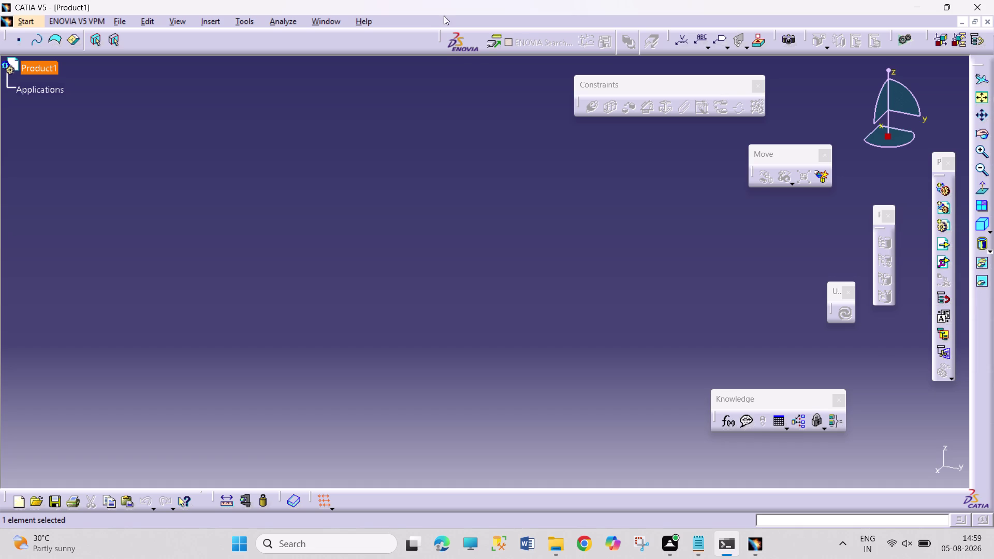
Close the default Product1 assembly, leaving CATIA with no open document.
drag(342, 156, 343, 161)
drag(343, 160, 476, 293)
drag(349, 141, 381, 224)
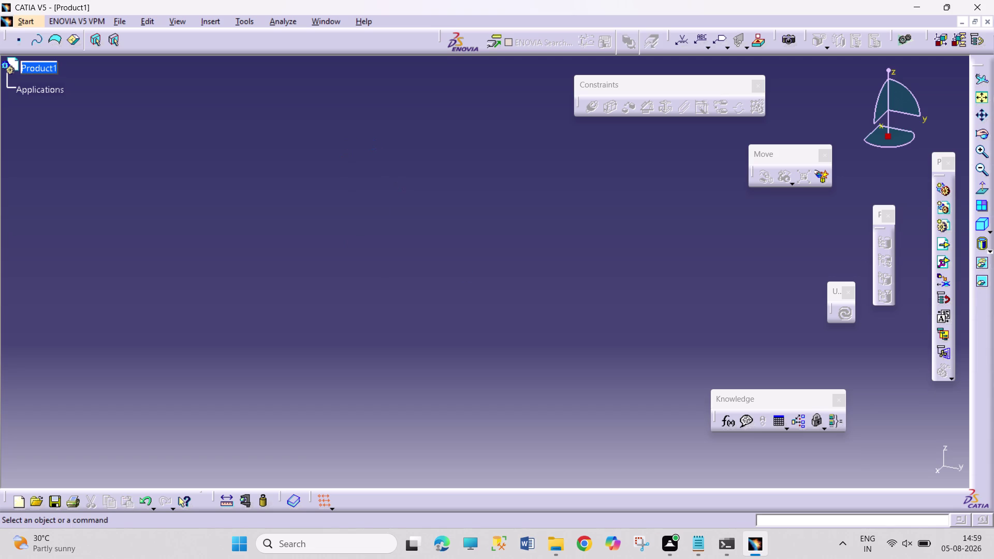
drag(381, 224, 528, 305)
drag(372, 171, 519, 331)
drag(376, 181, 543, 309)
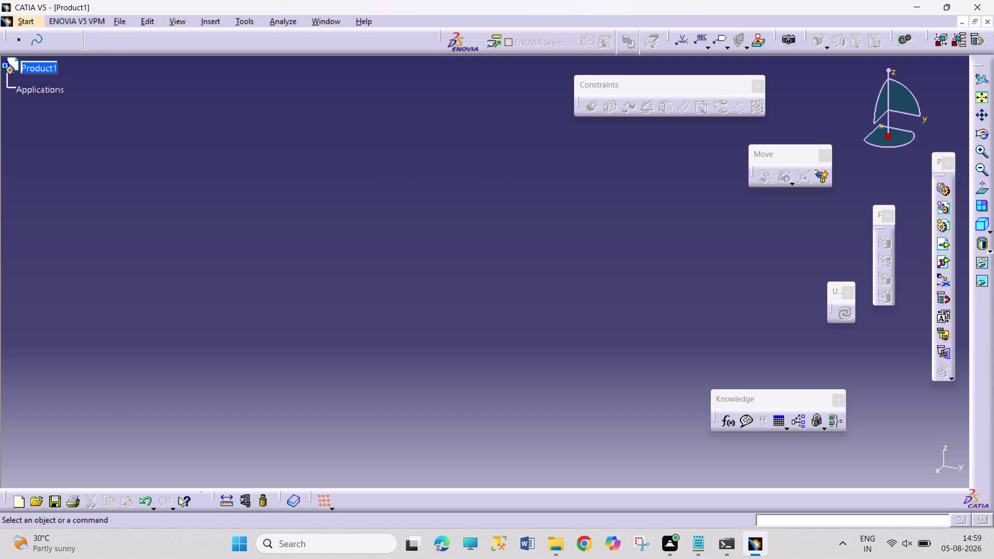
drag(319, 153, 488, 326)
drag(365, 171, 553, 337)
drag(415, 225, 650, 349)
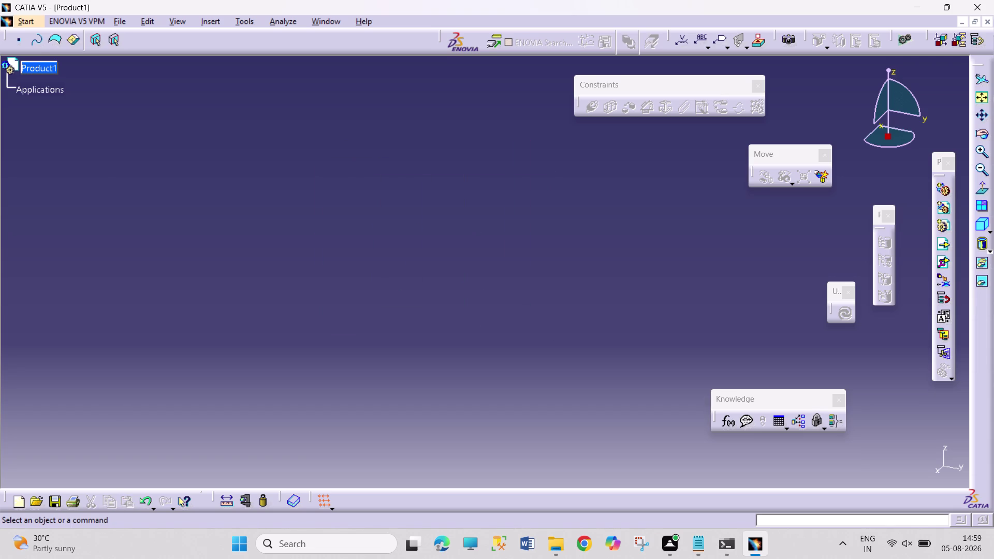
click(33, 25)
drag(462, 130, 489, 126)
click(983, 19)
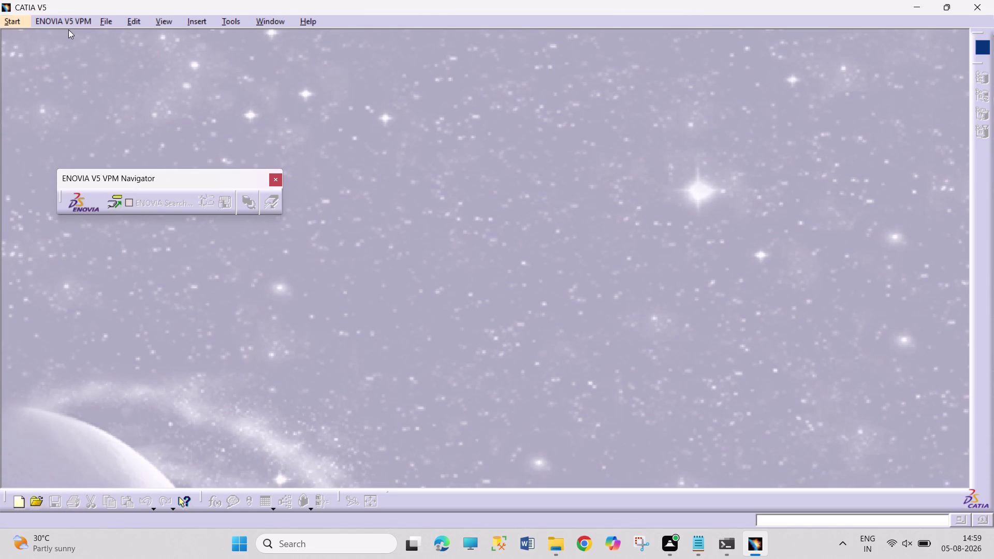
Create a new Part1 document from Start > Mechanical Design > Part Design.
click(19, 19)
click(38, 47)
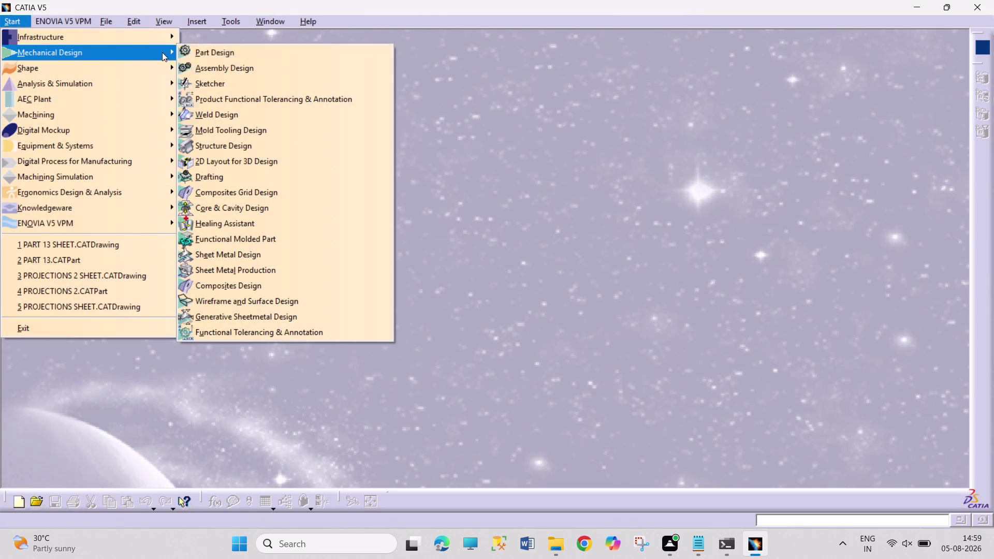
click(266, 52)
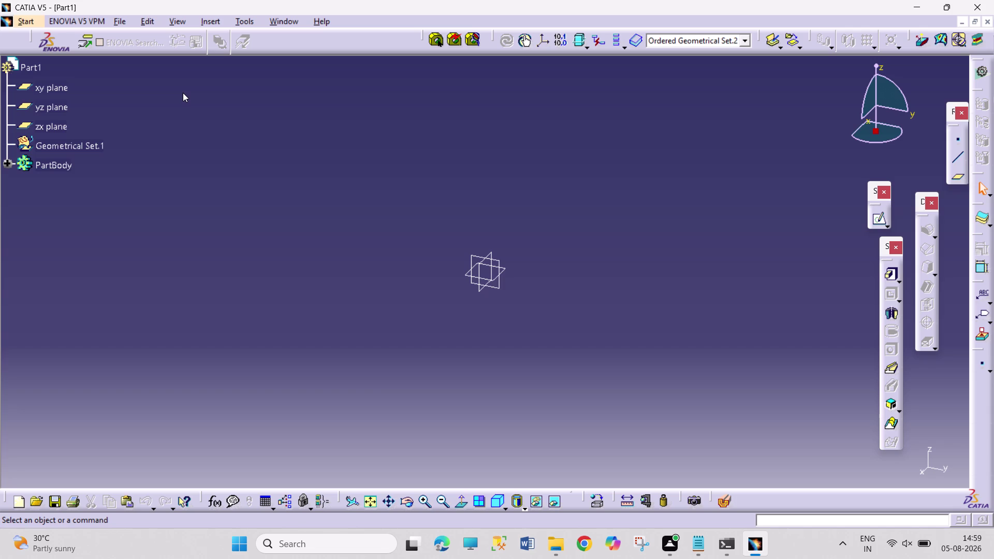
click(0, 558)
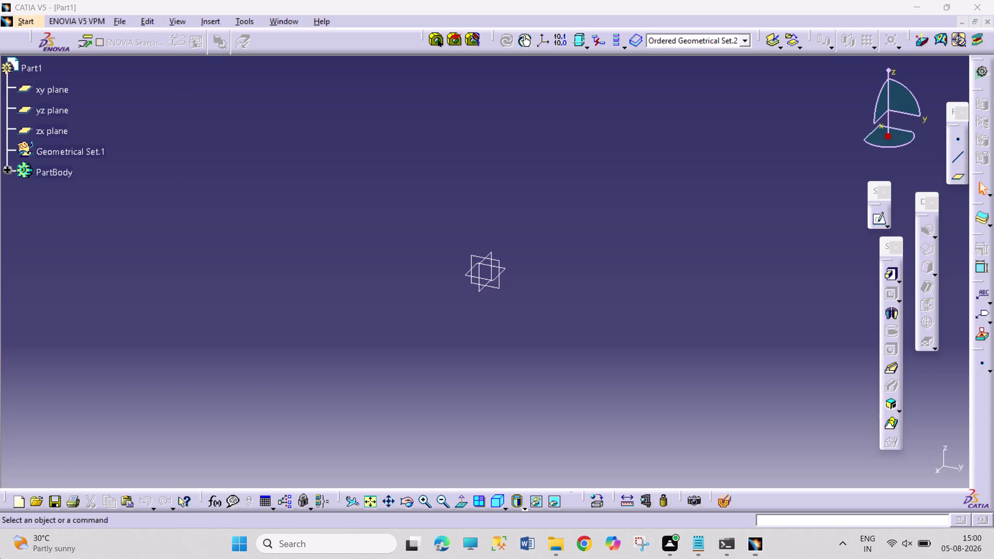
Select the yz plane and start a new sketch on it.
drag(142, 558, 155, 558)
drag(693, 333, 993, 109)
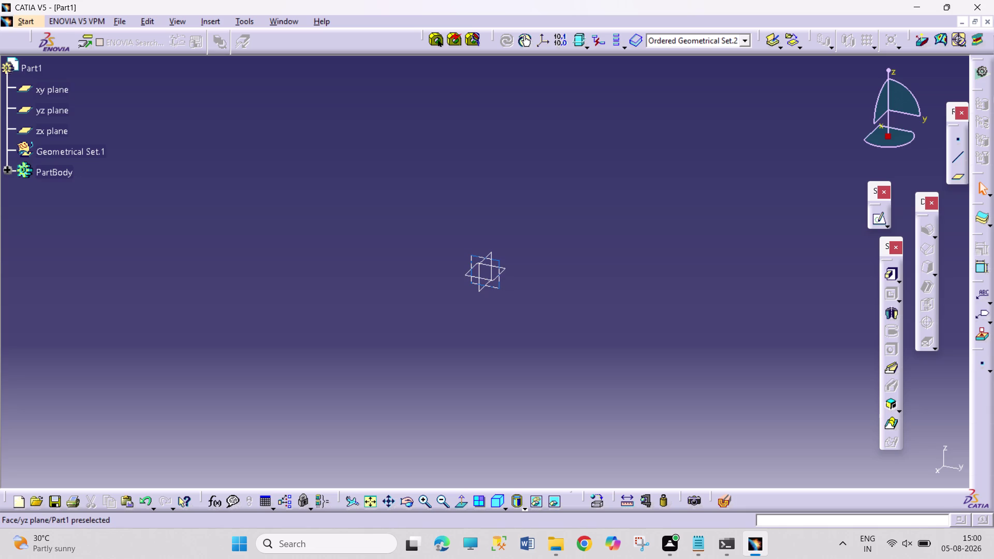
click(500, 260)
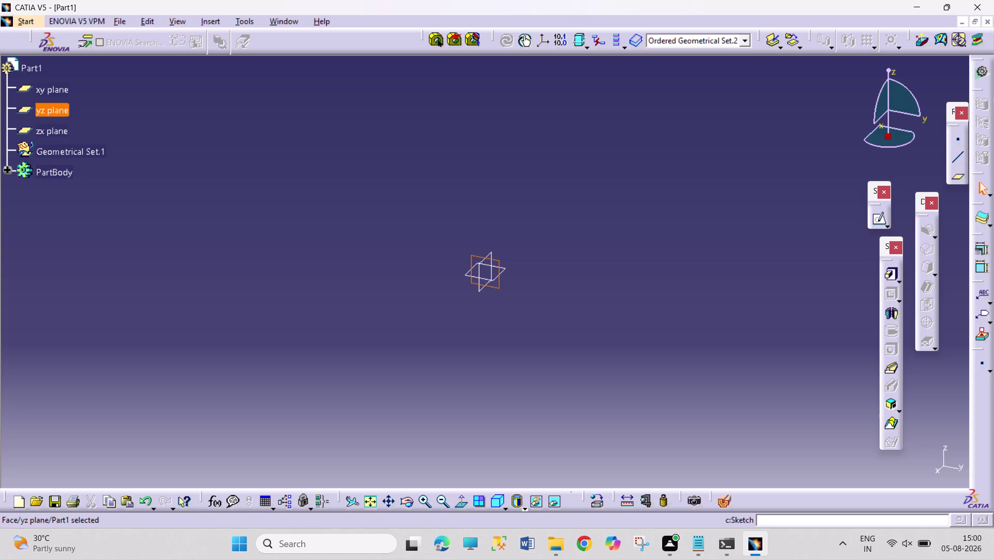
click(875, 223)
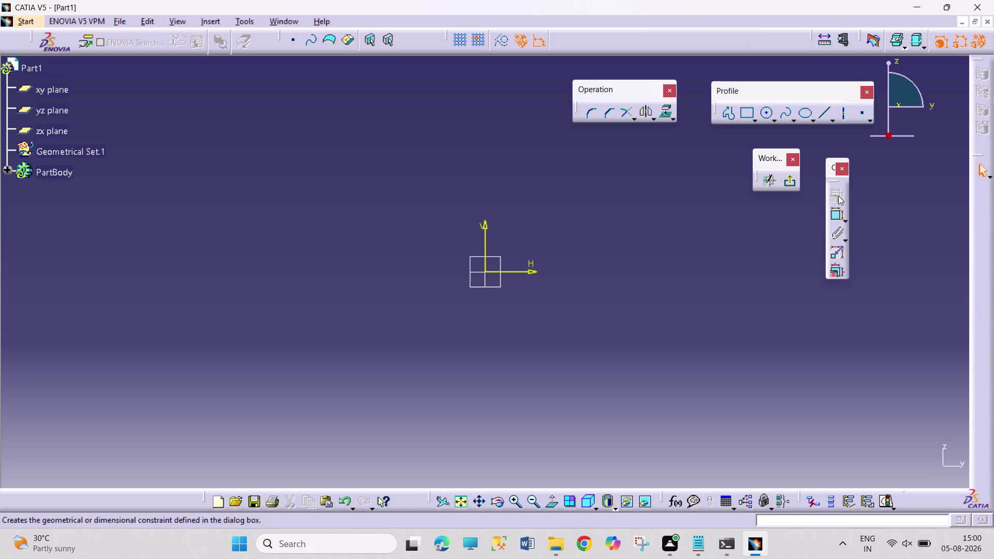
Draw the tall left edge, short top edge and outer staircase down to the bottom.
click(728, 115)
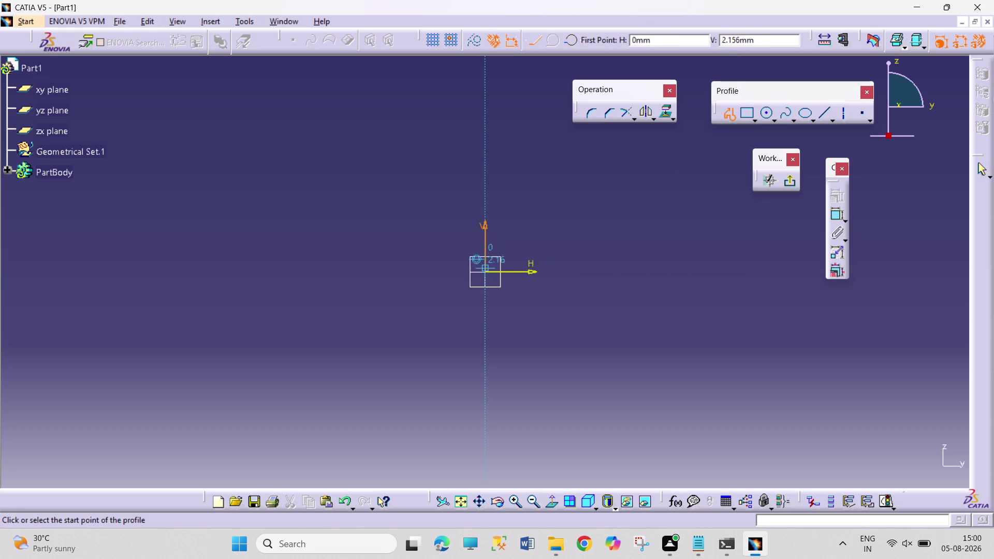
click(507, 233)
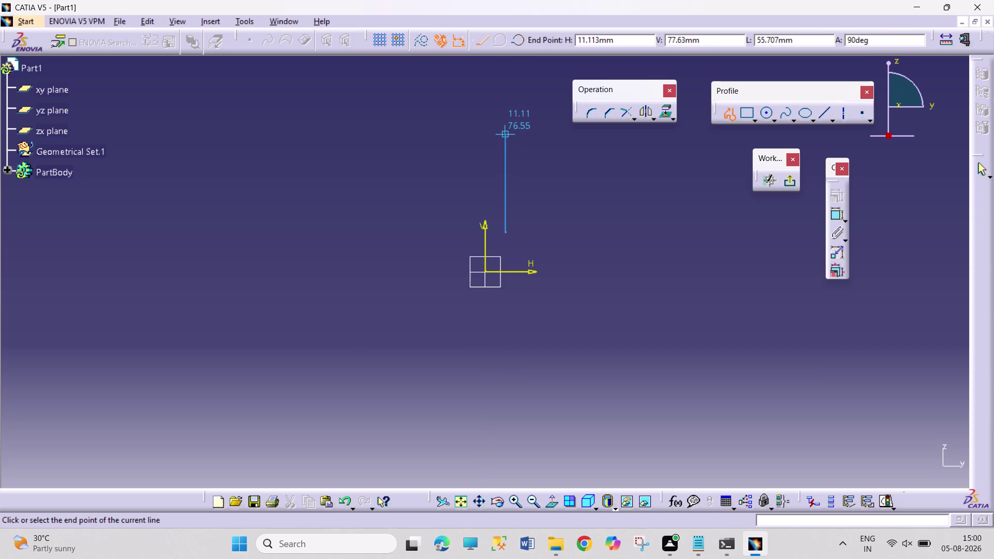
click(505, 131)
click(532, 135)
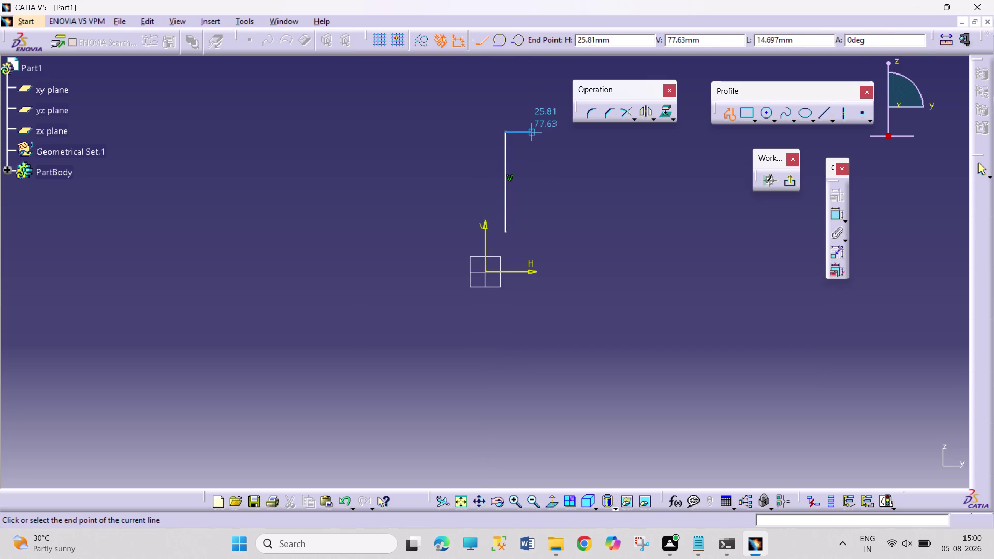
click(532, 182)
click(554, 182)
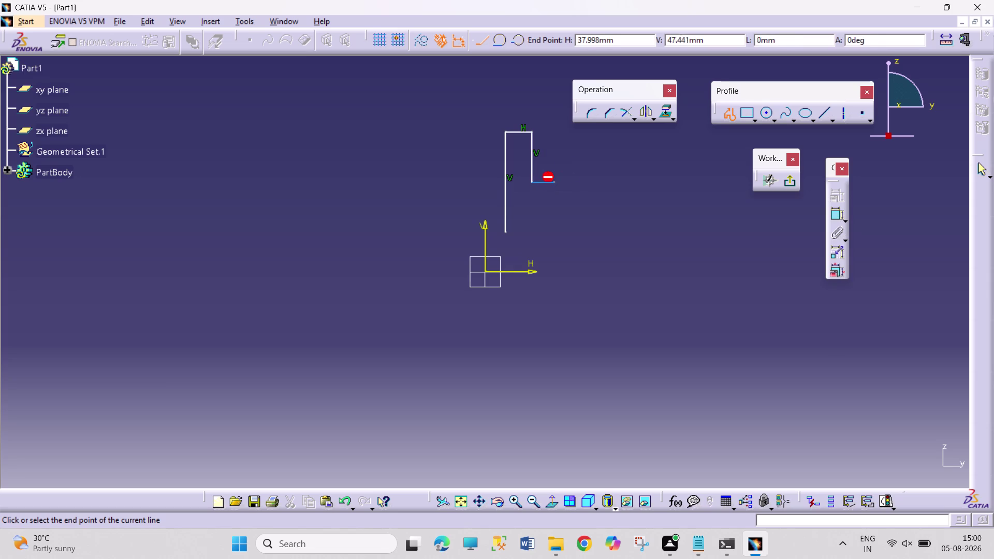
click(556, 227)
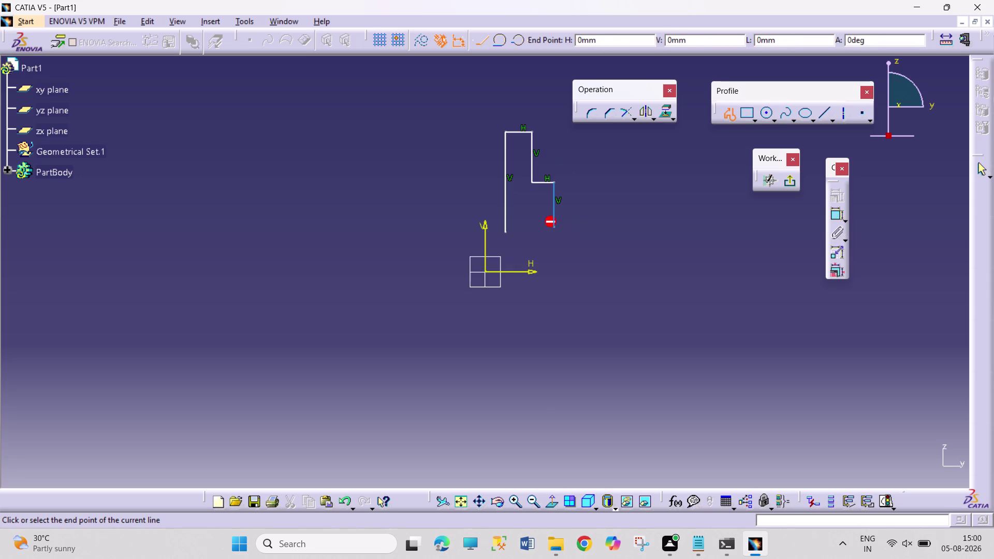
click(574, 225)
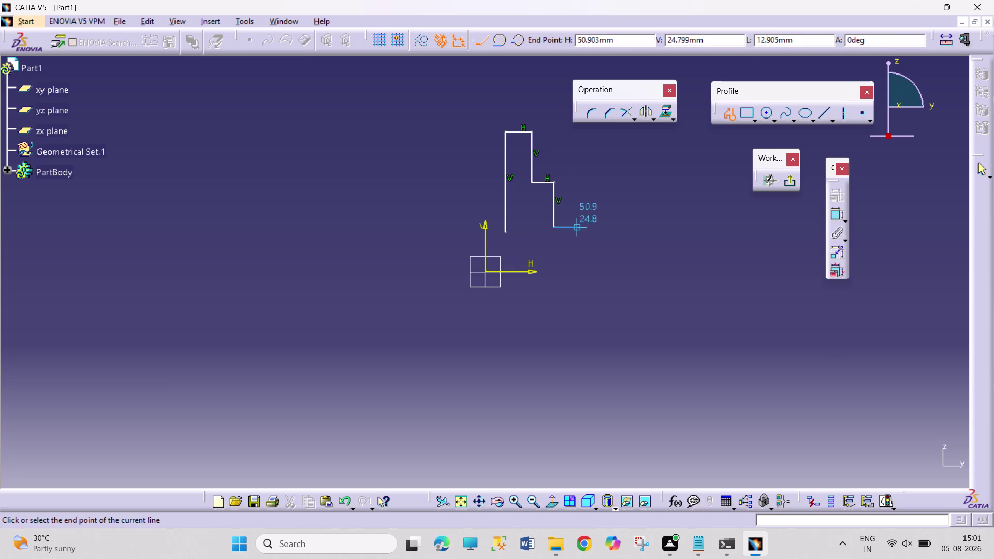
click(573, 258)
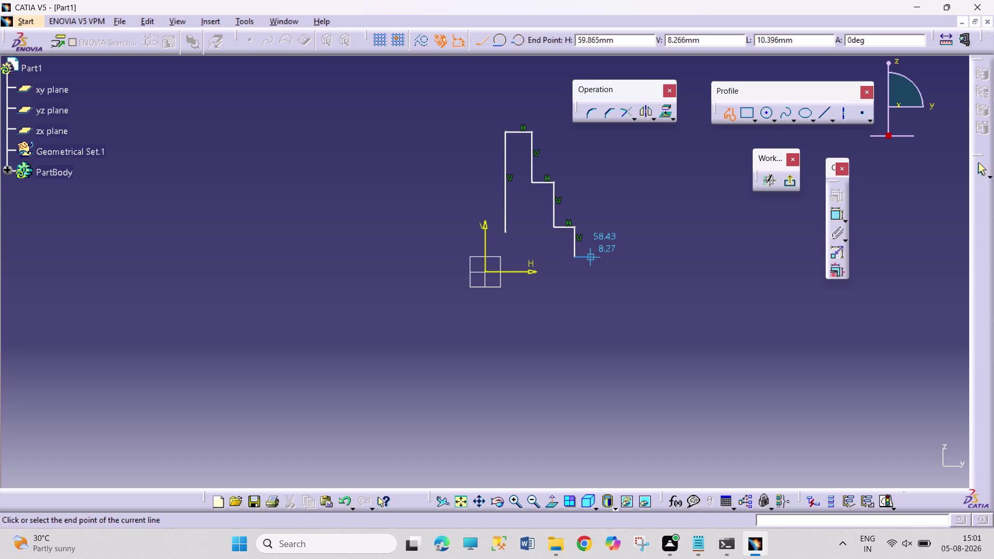
click(604, 259)
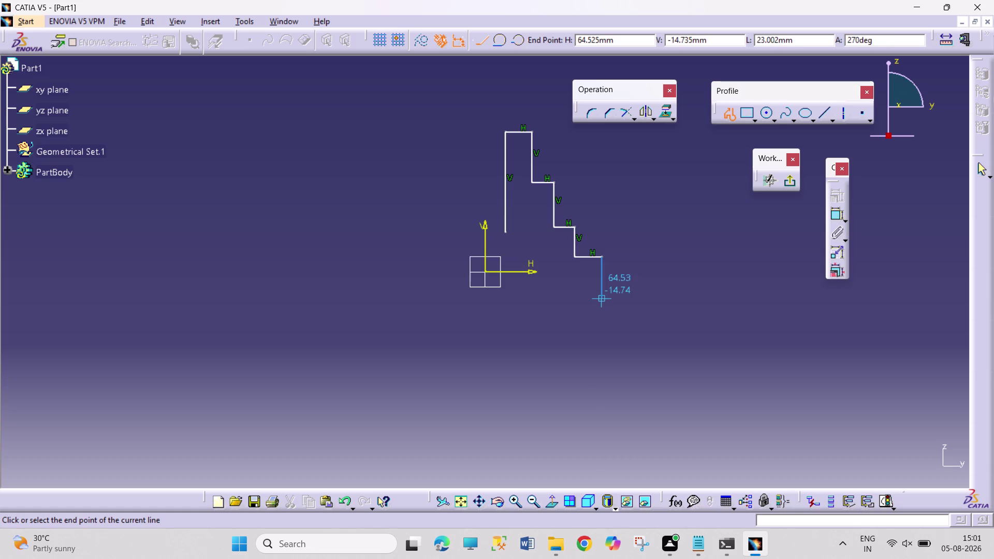
click(603, 324)
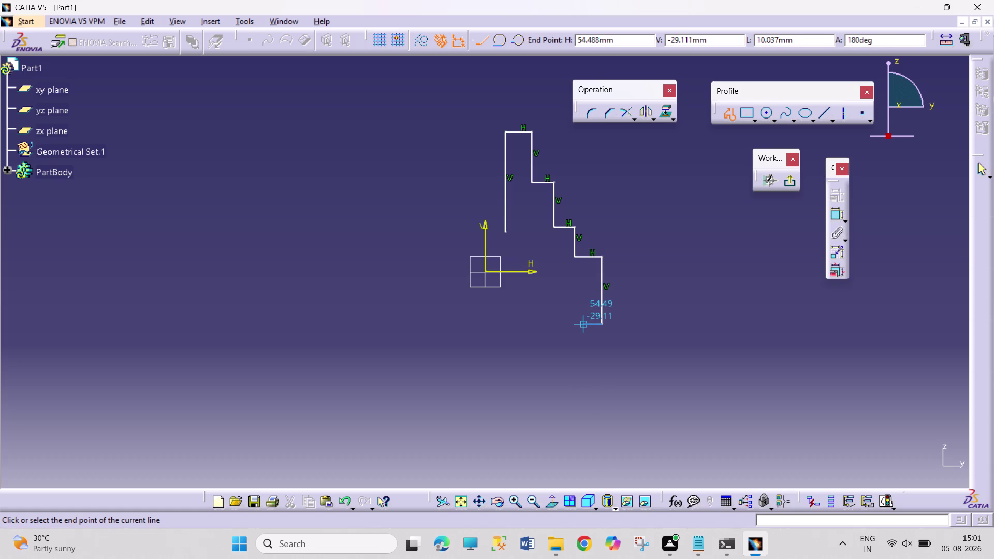
Draw the bottom edge and inner staircase back up, closing on the start point.
click(588, 323)
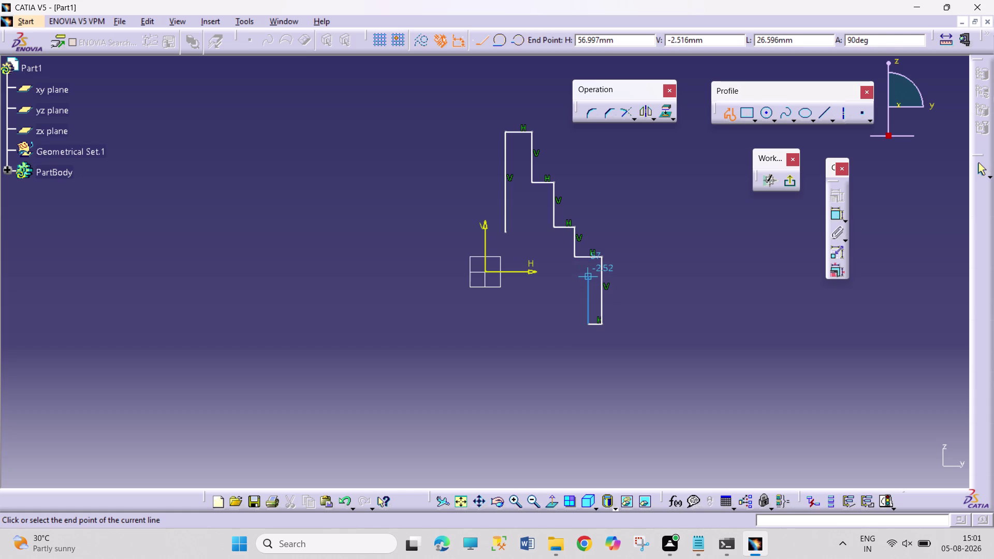
click(589, 274)
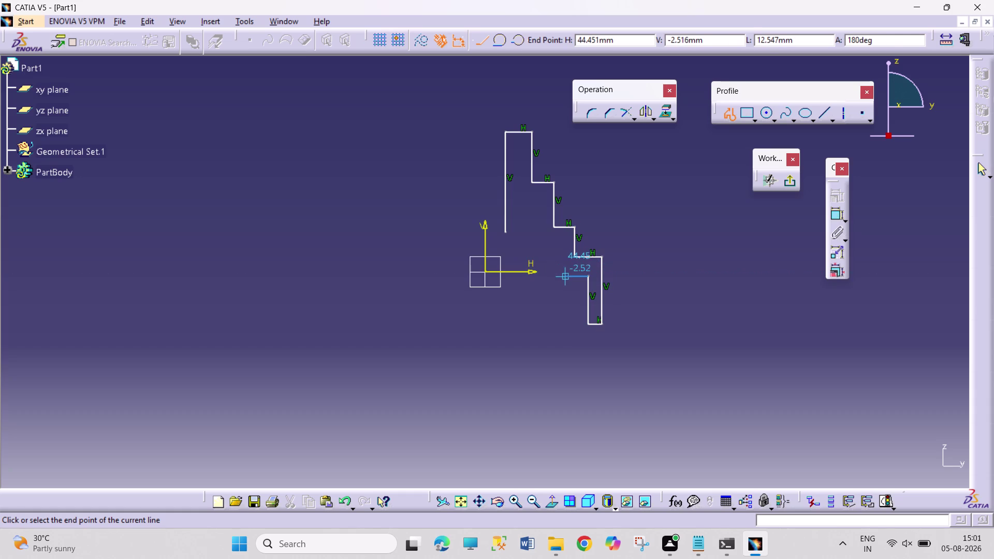
click(563, 278)
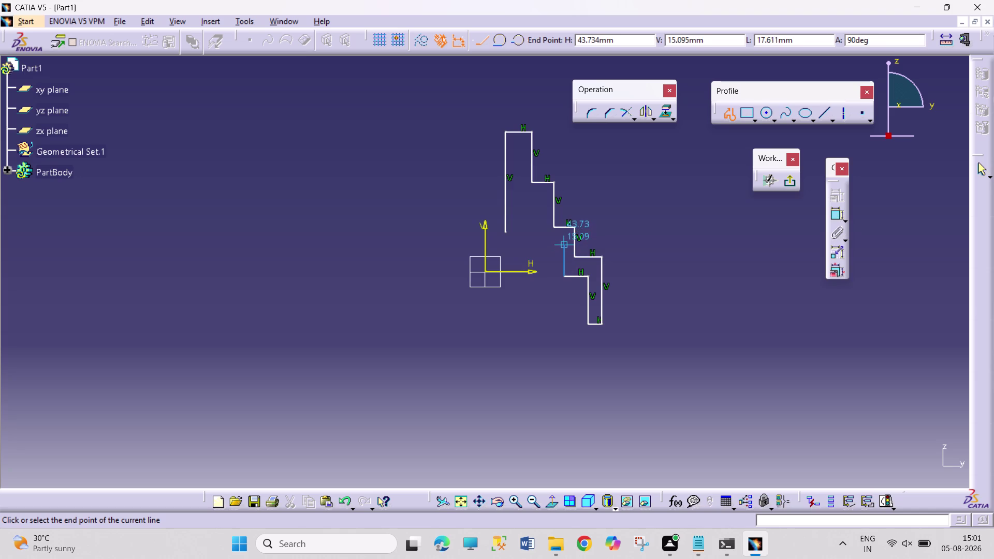
click(563, 240)
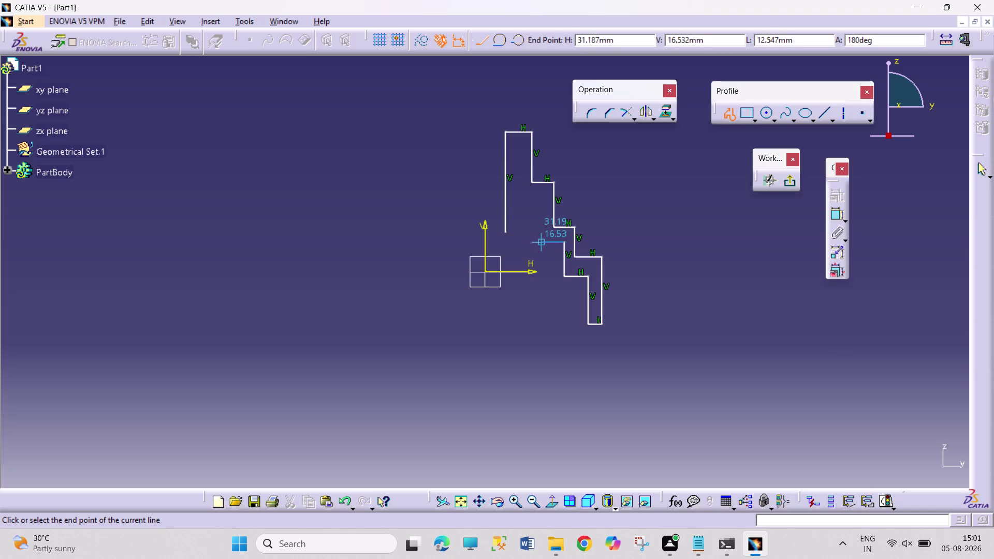
click(543, 243)
click(543, 200)
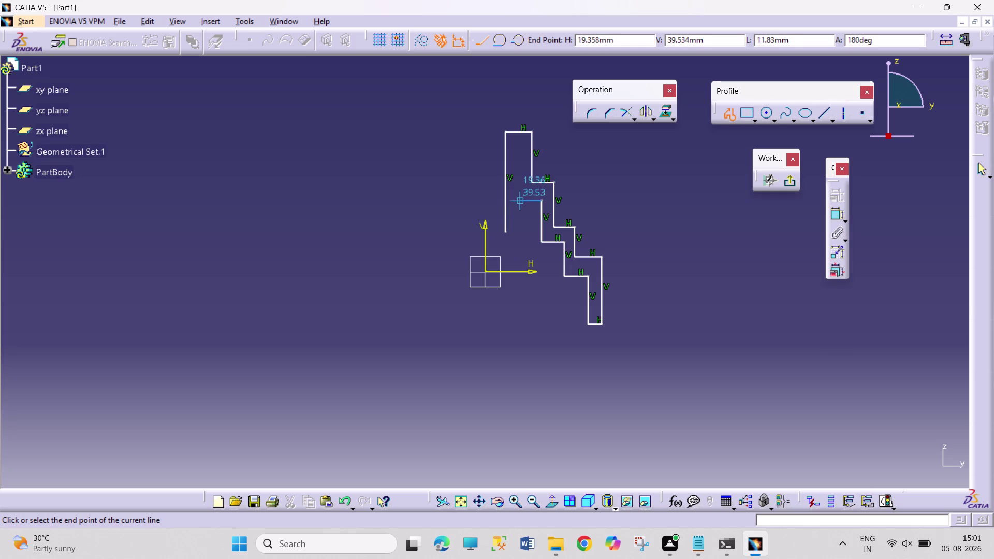
click(518, 199)
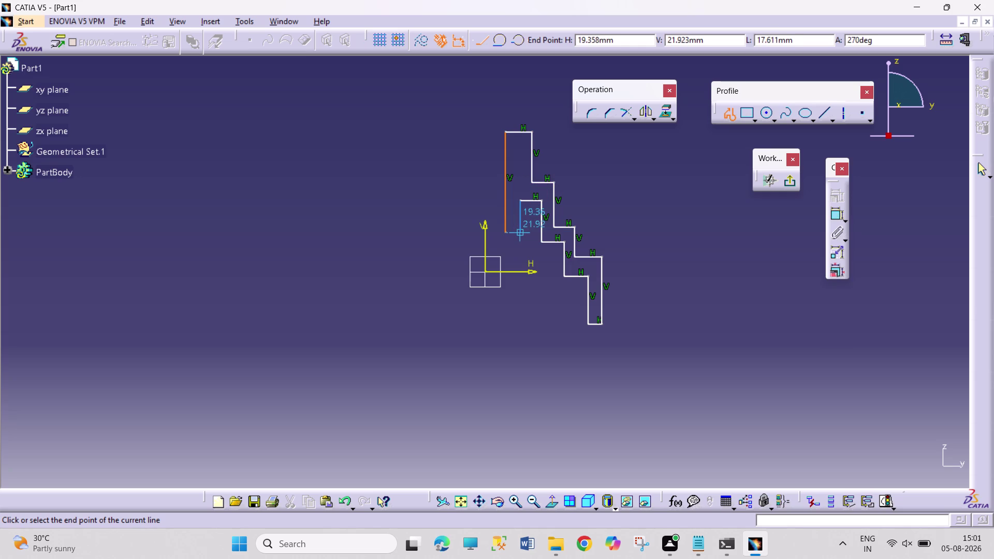
click(518, 232)
click(504, 230)
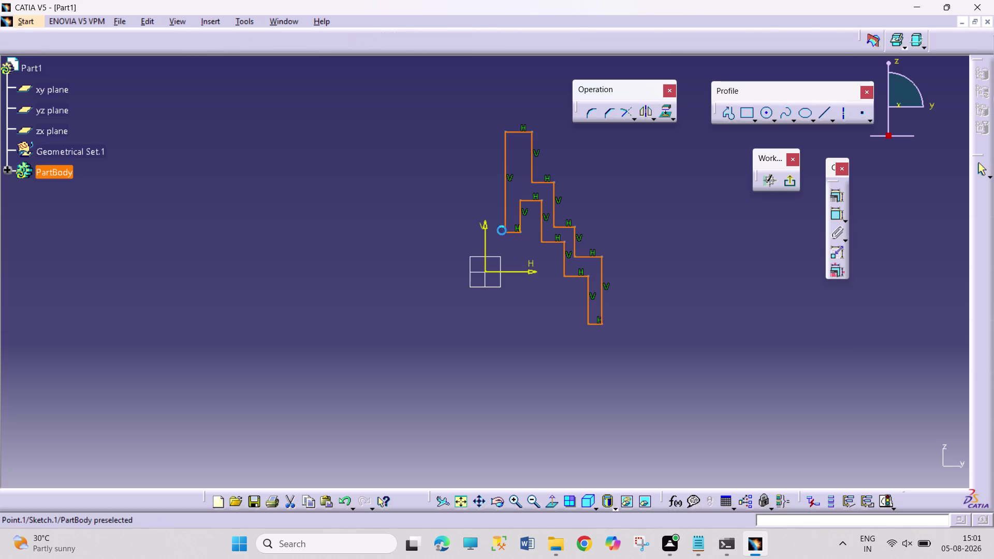
click(464, 226)
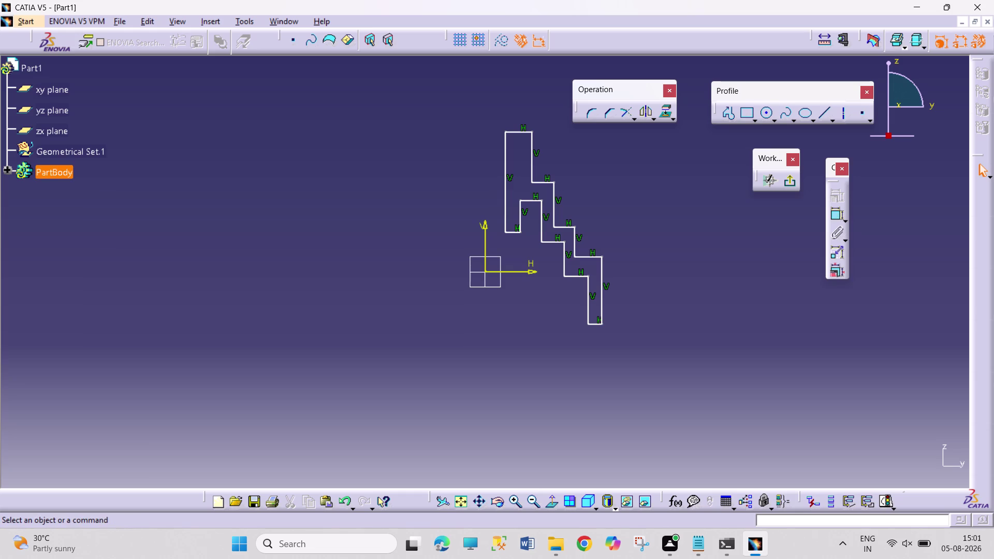
Stretch the profile's top edge upward and raise the upper zigzag steps.
drag(527, 133, 529, 132)
drag(529, 133, 527, 120)
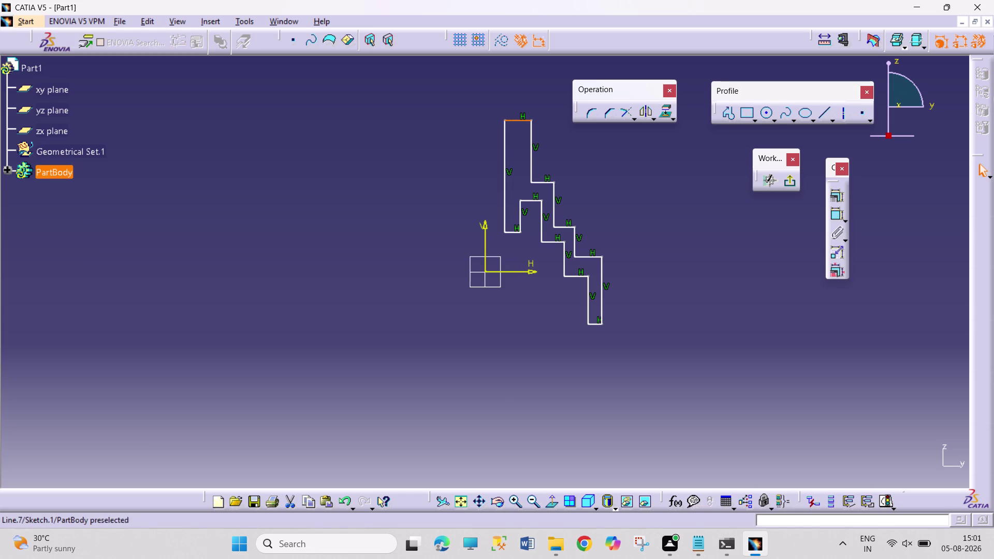
click(634, 291)
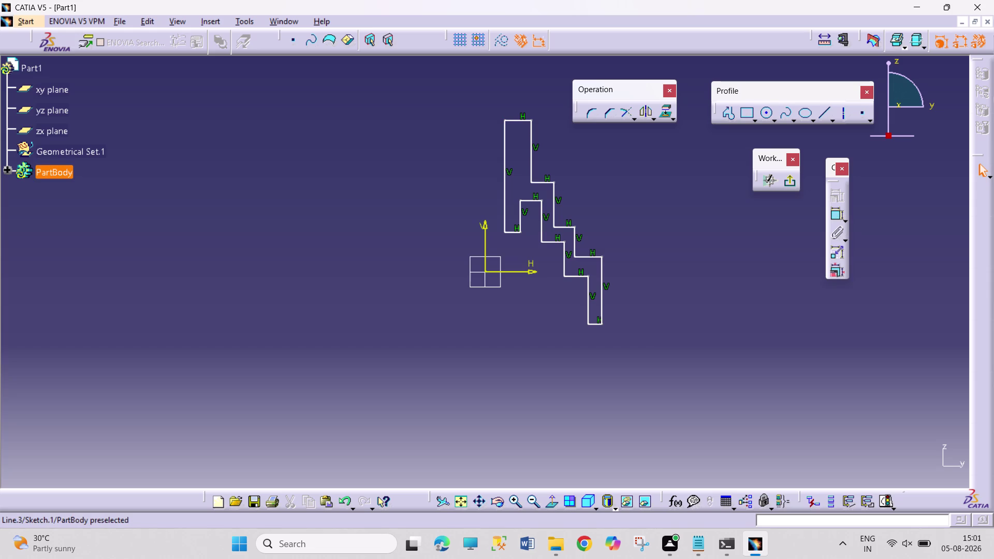
drag(521, 119, 513, 60)
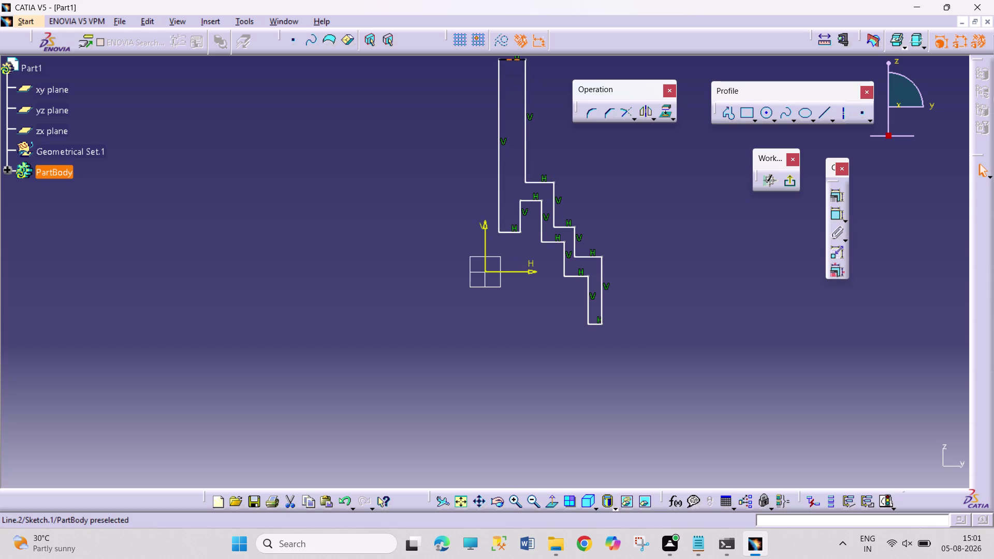
drag(547, 181, 541, 130)
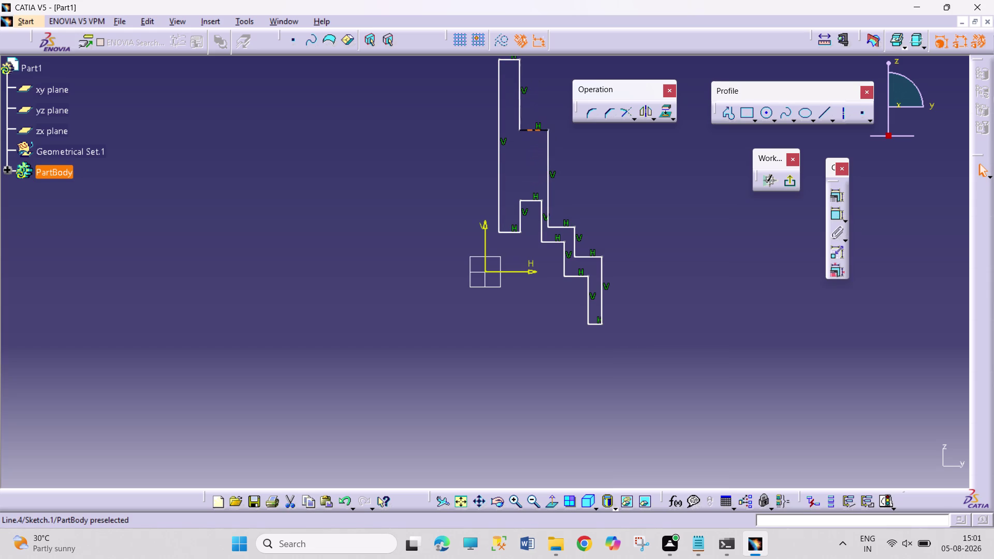
drag(540, 129, 541, 128)
drag(530, 200, 534, 167)
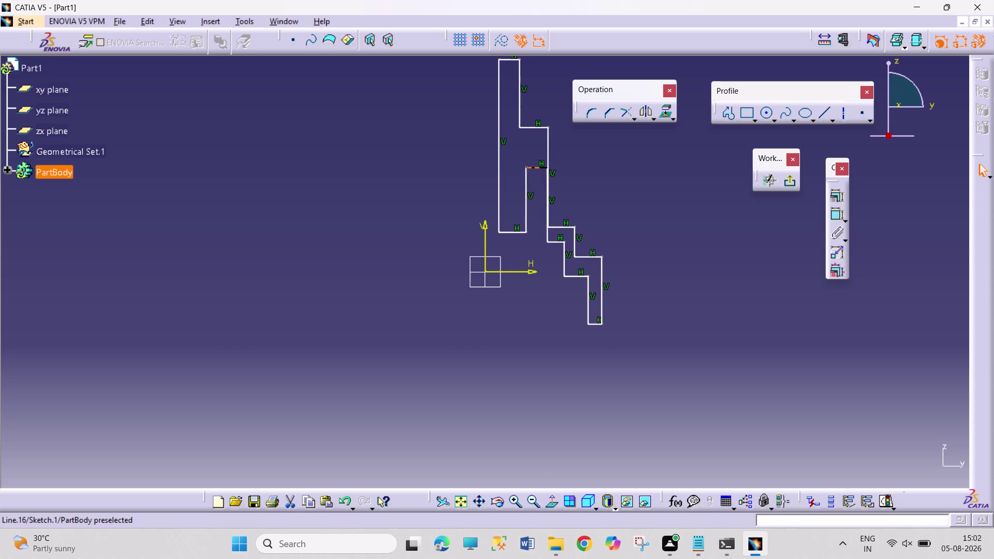
drag(534, 167, 529, 149)
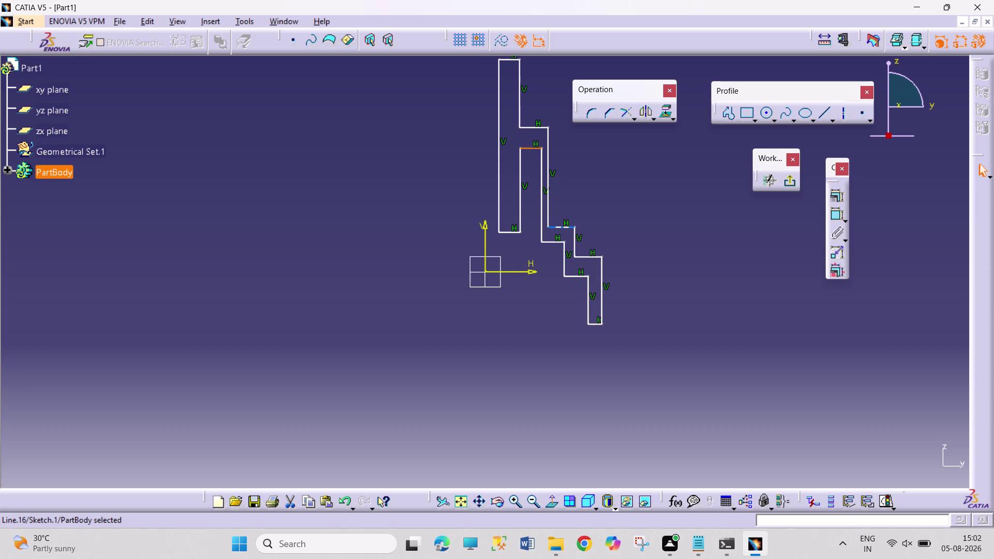
Reposition the middle and lower steps, bringing the bottom edge to H axis level.
drag(559, 227, 565, 184)
drag(554, 243, 561, 223)
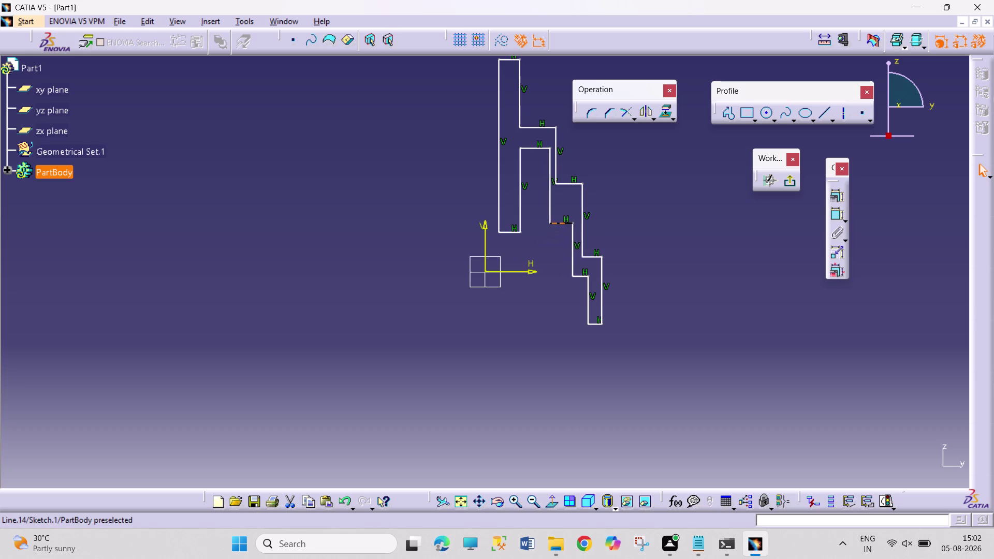
drag(561, 222, 558, 198)
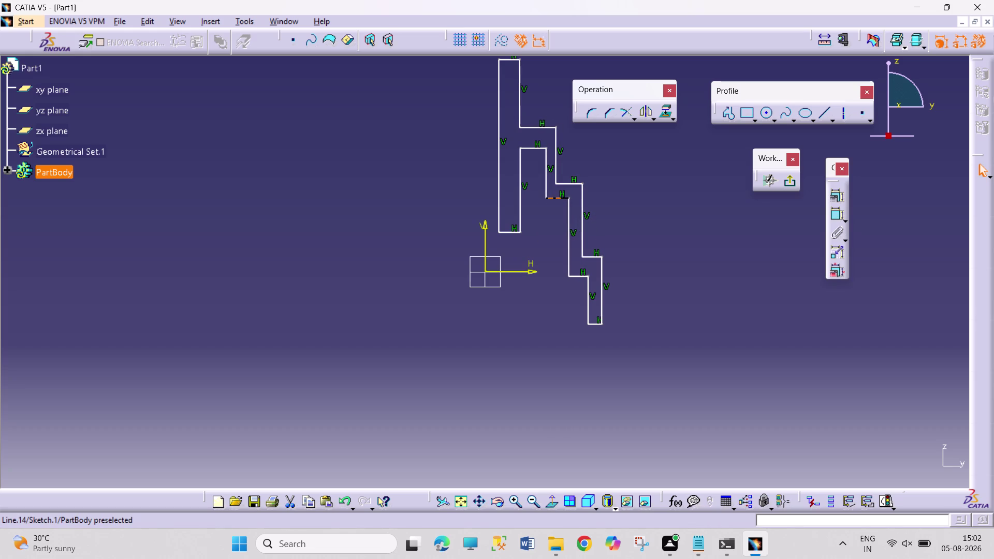
drag(596, 259, 595, 242)
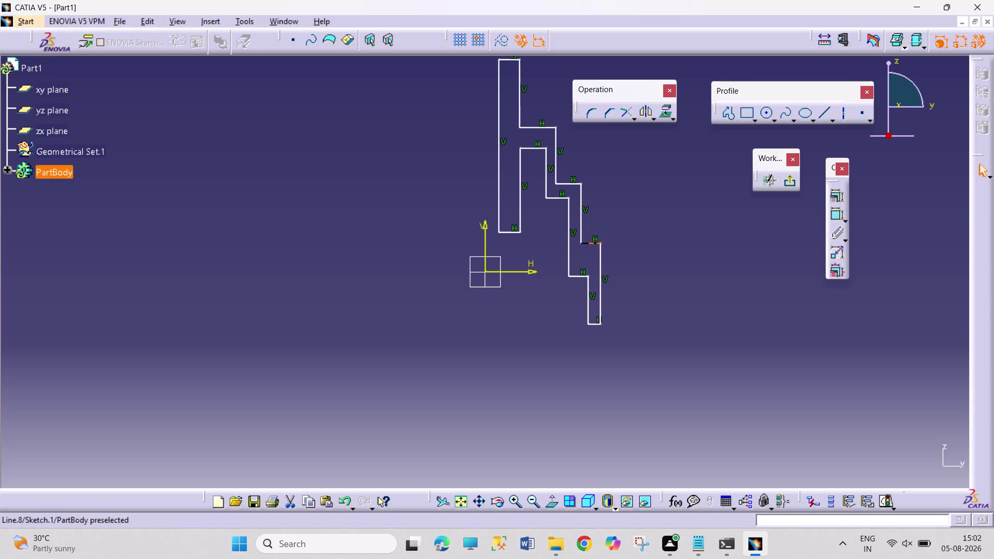
drag(595, 241, 595, 228)
drag(576, 274, 573, 255)
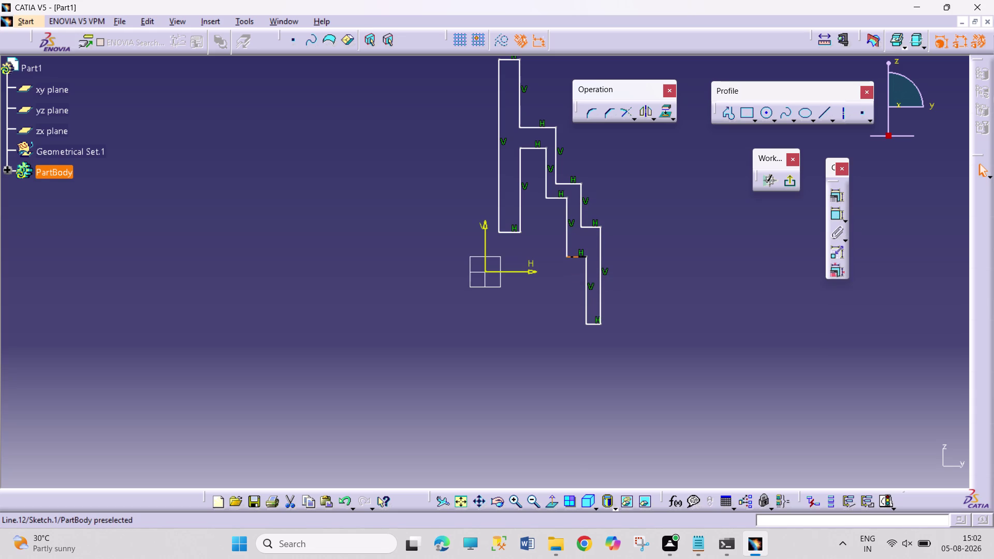
drag(573, 256, 574, 241)
drag(594, 322, 594, 274)
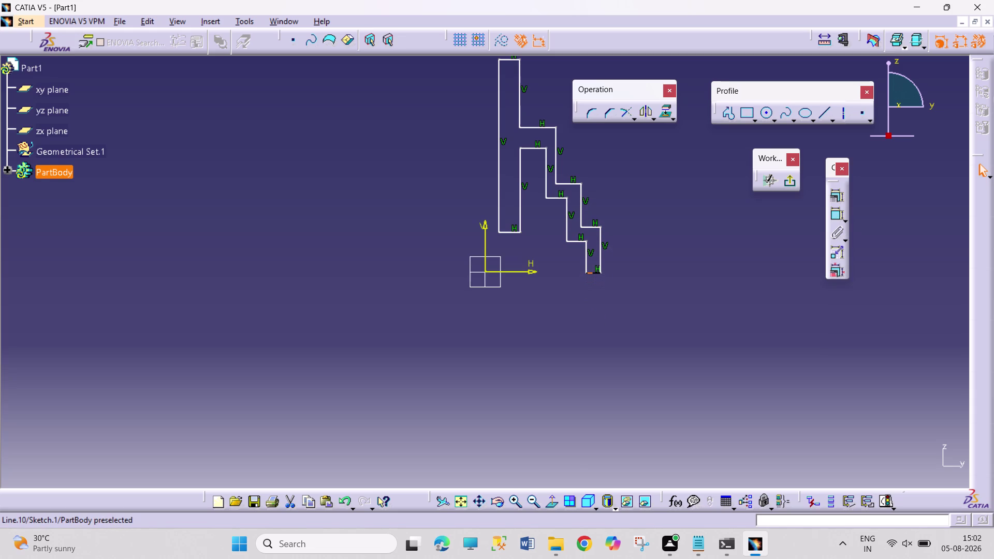
drag(594, 273, 594, 272)
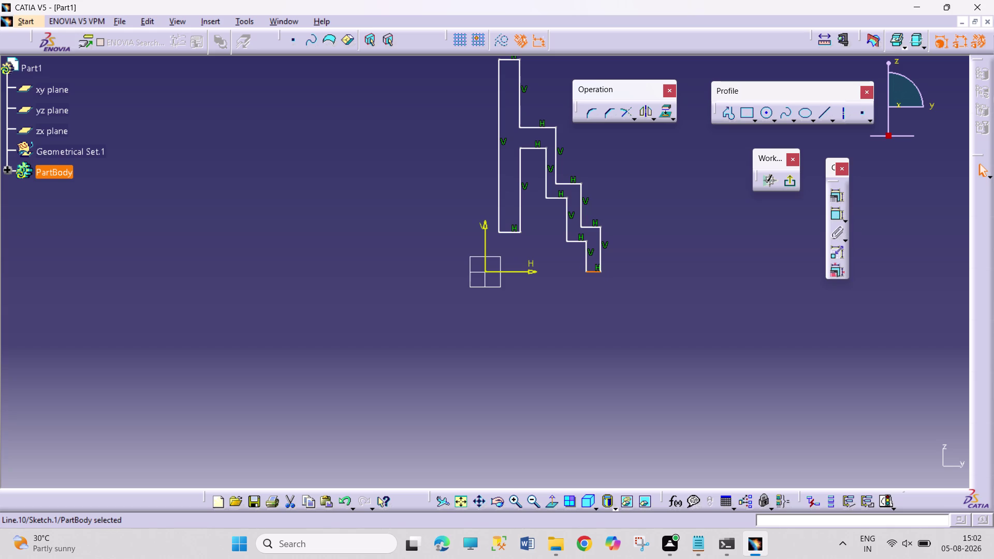
Draw a line below the profile, constrain it horizontal, and move it to the base.
click(608, 303)
click(840, 114)
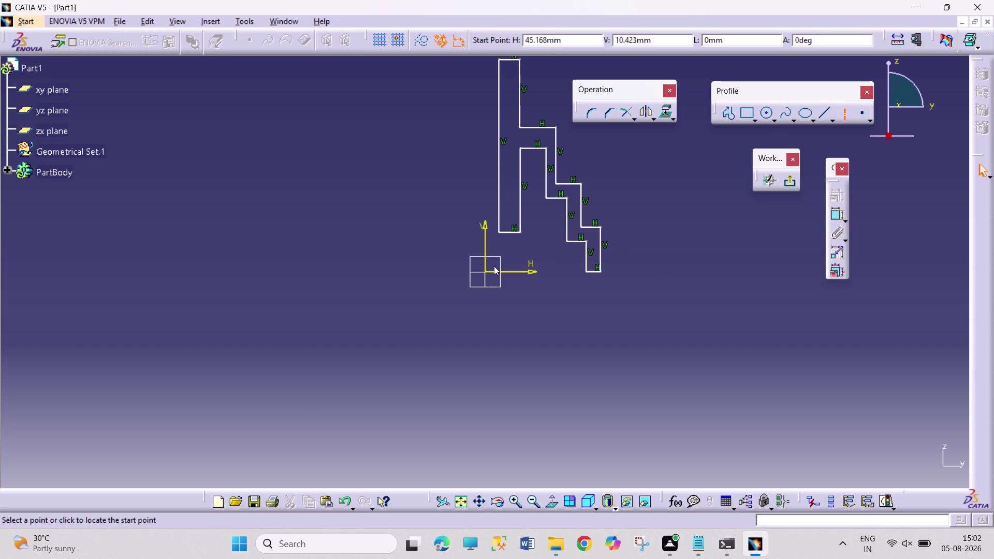
click(445, 273)
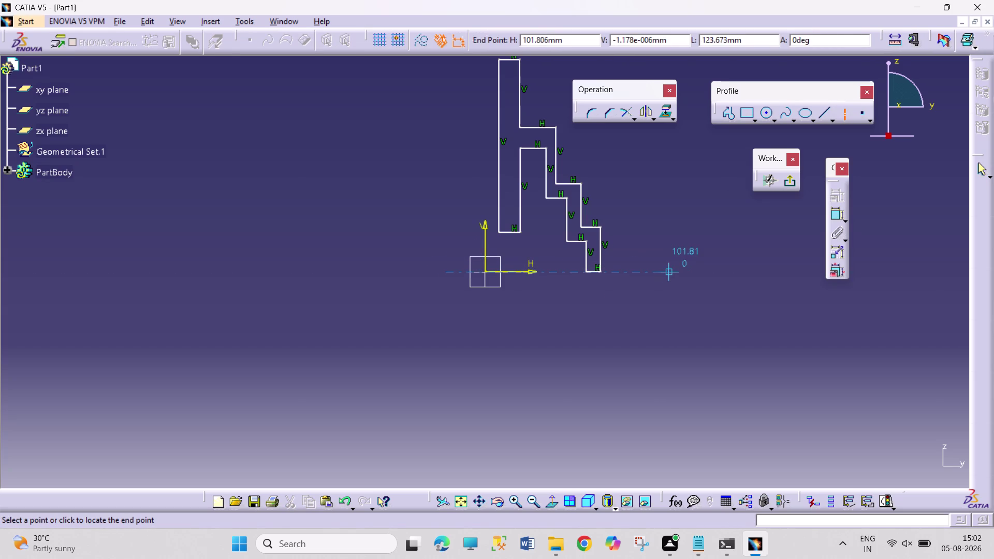
click(676, 267)
click(680, 311)
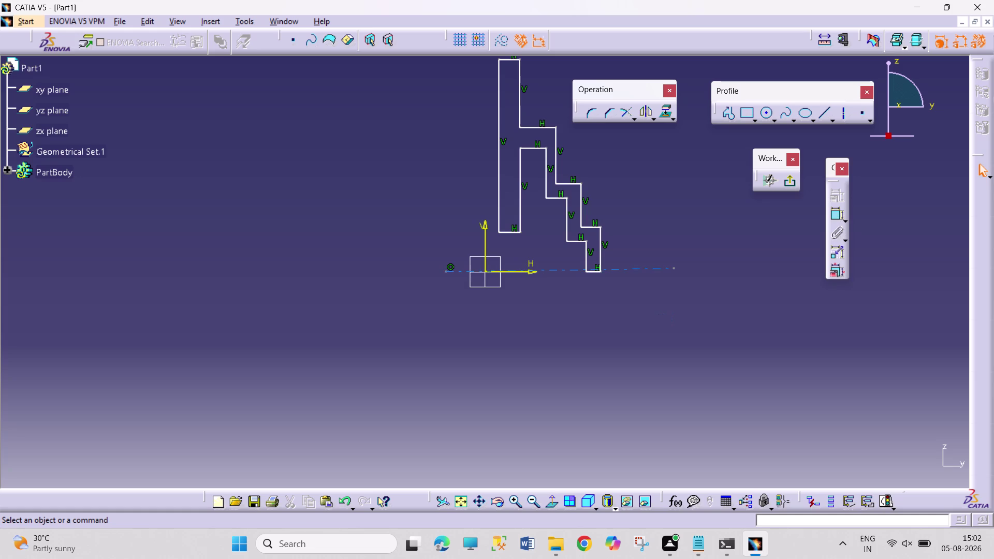
click(639, 269)
click(833, 202)
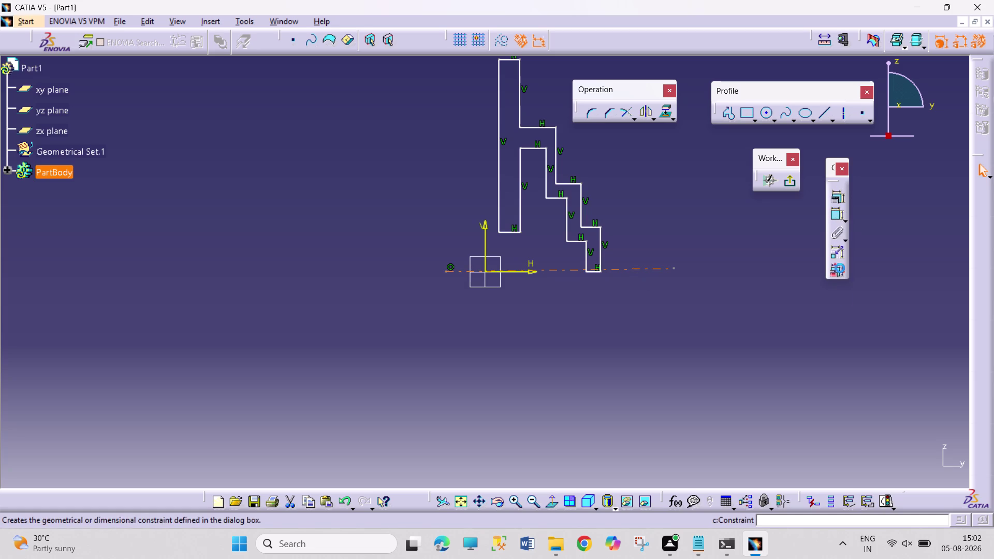
click(922, 417)
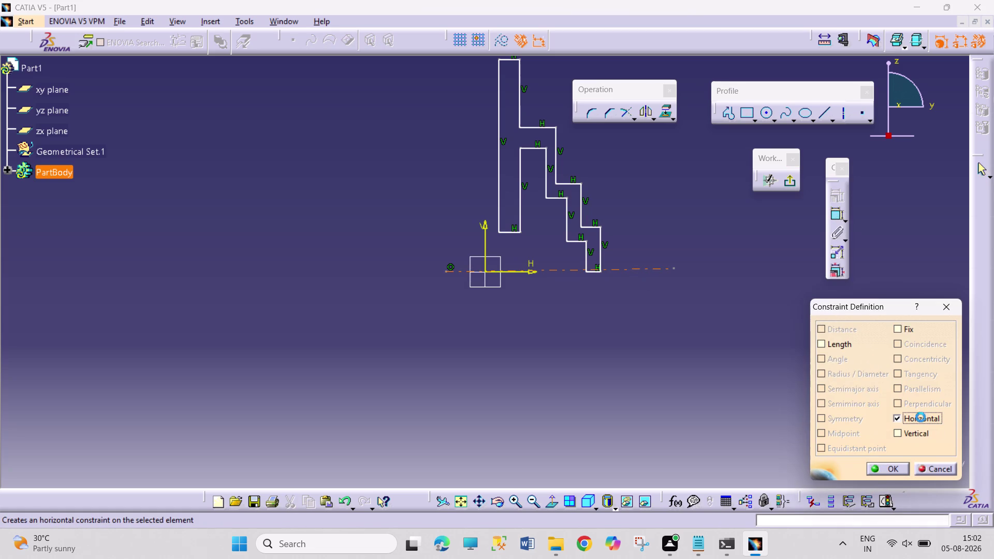
click(880, 470)
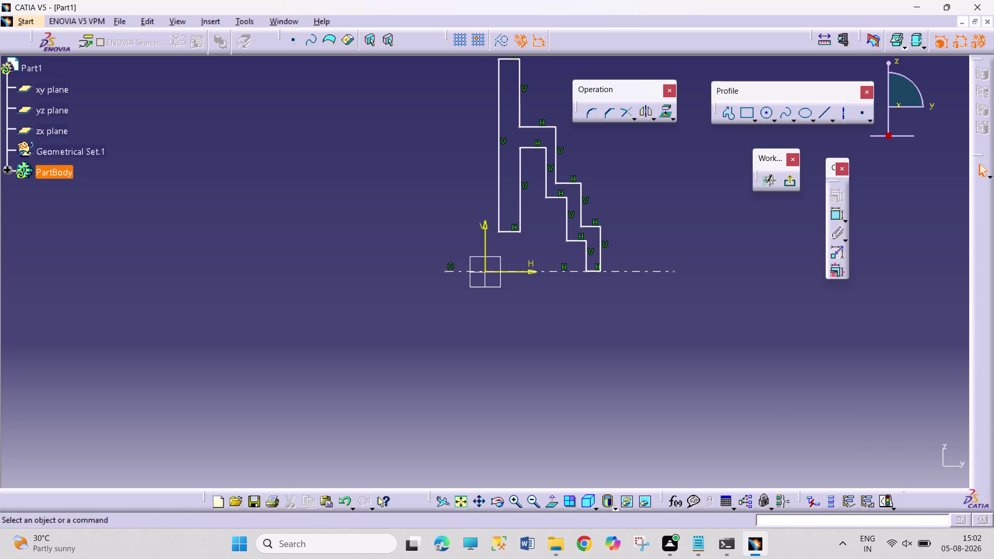
drag(445, 270, 377, 256)
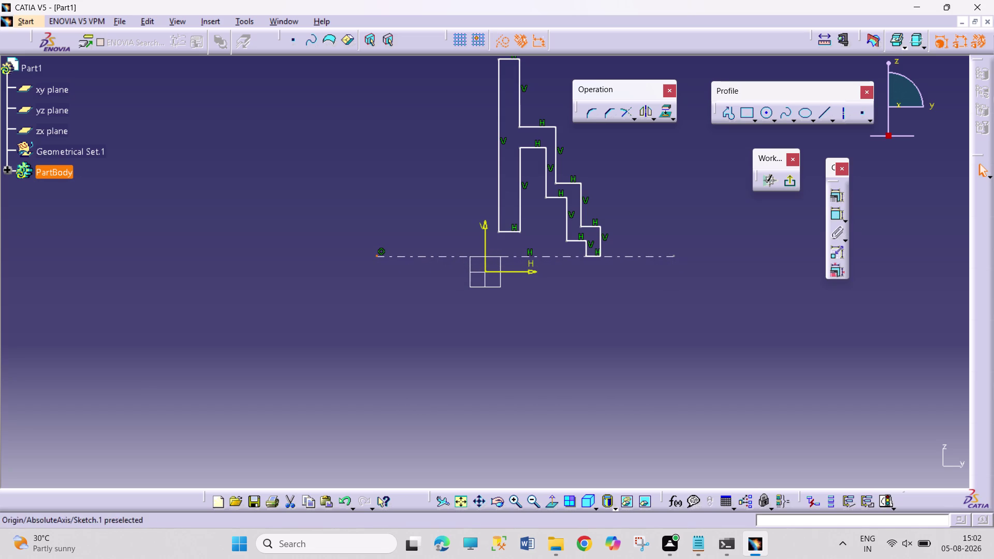
Make the horizontal line coincident with the sketch's H axis.
click(510, 260)
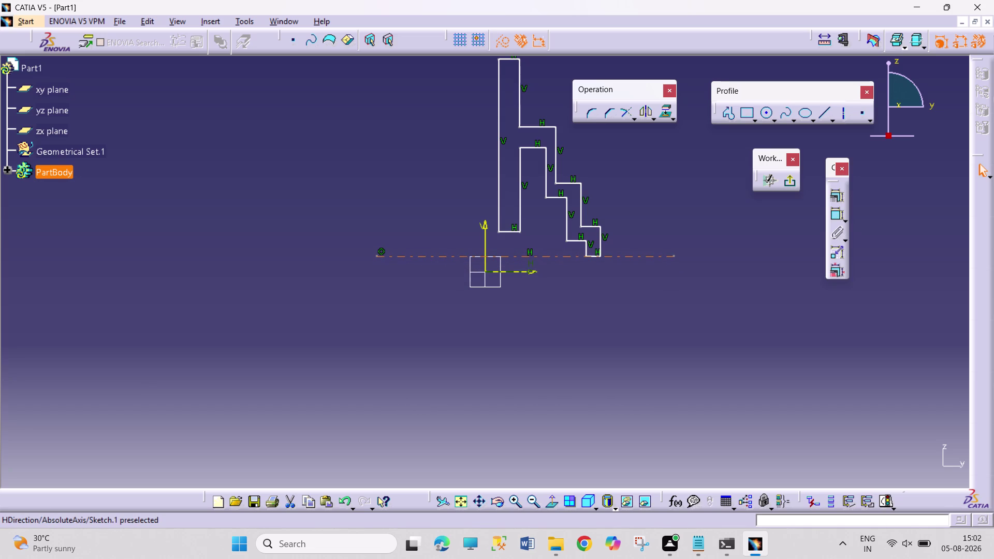
click(527, 273)
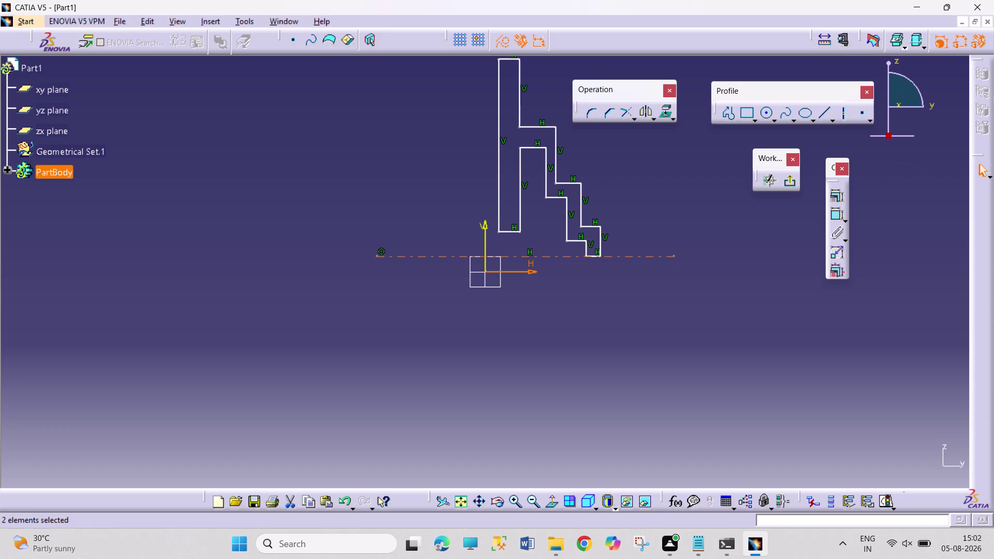
click(831, 193)
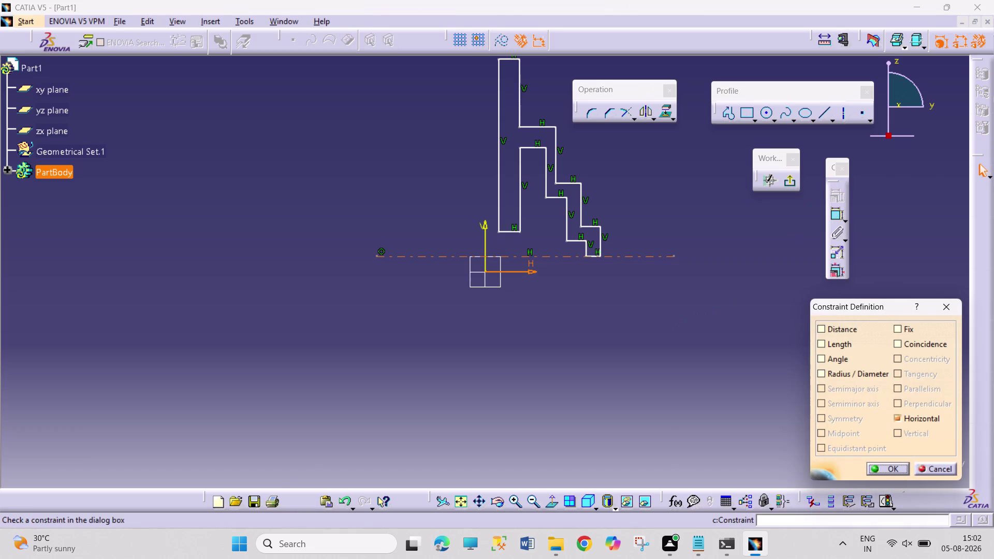
double_click(665, 331)
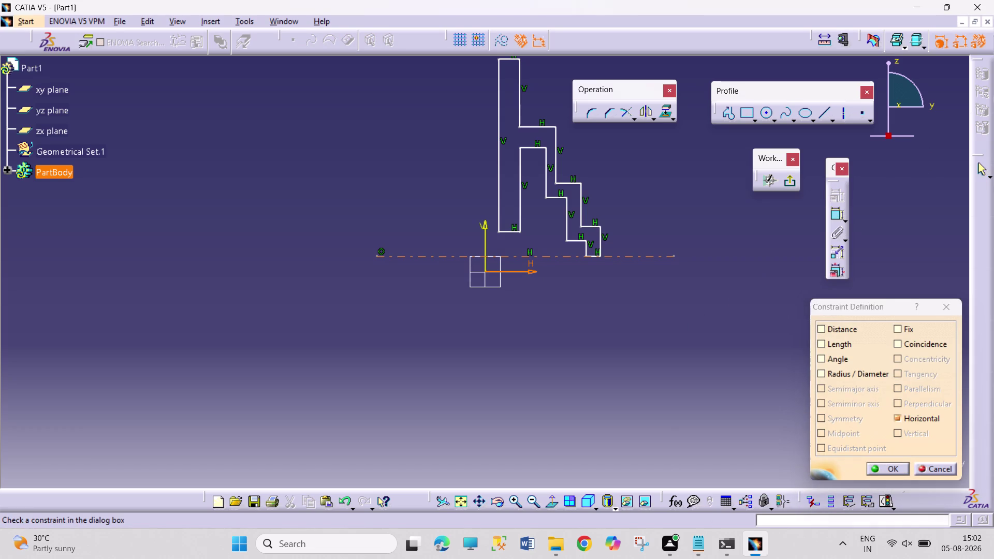
click(932, 470)
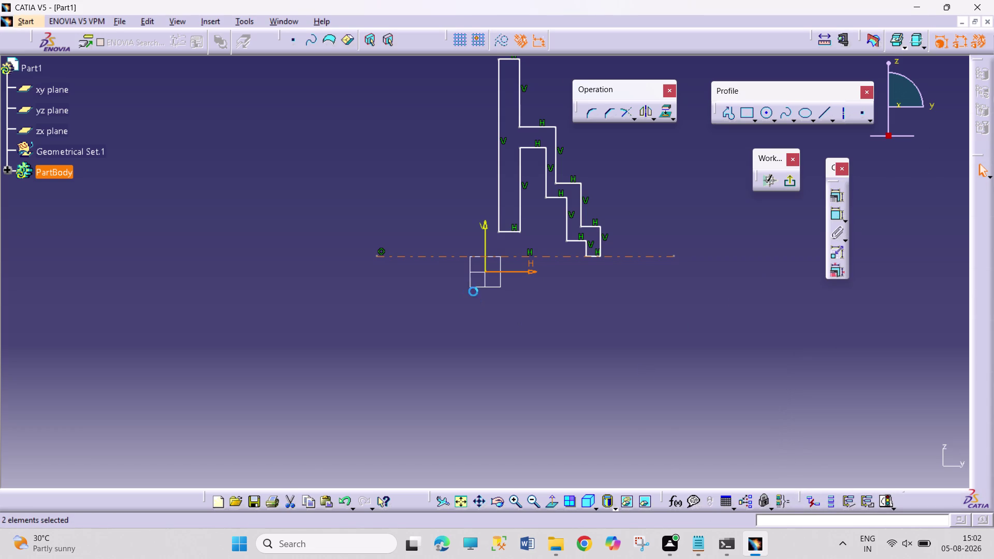
click(573, 292)
click(560, 256)
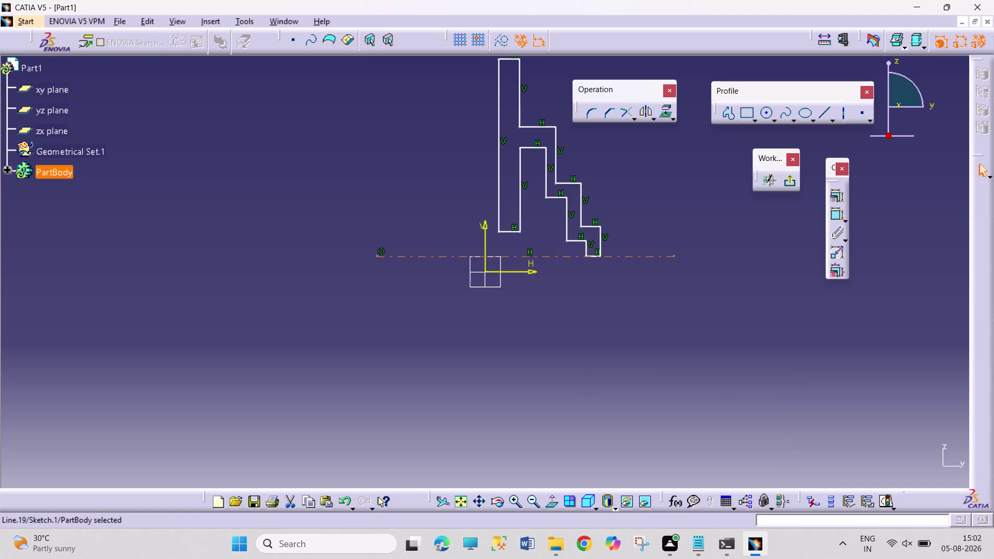
click(525, 271)
click(836, 194)
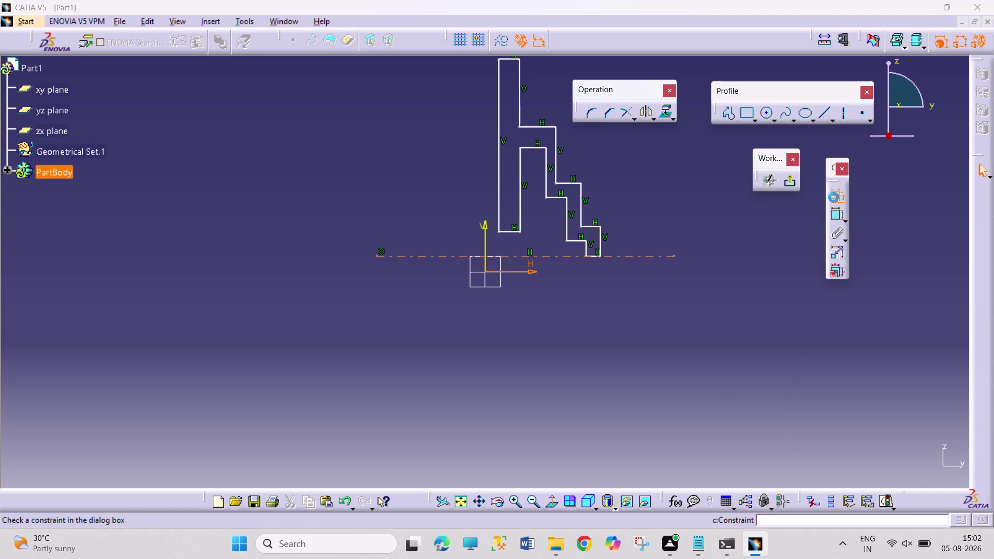
click(912, 343)
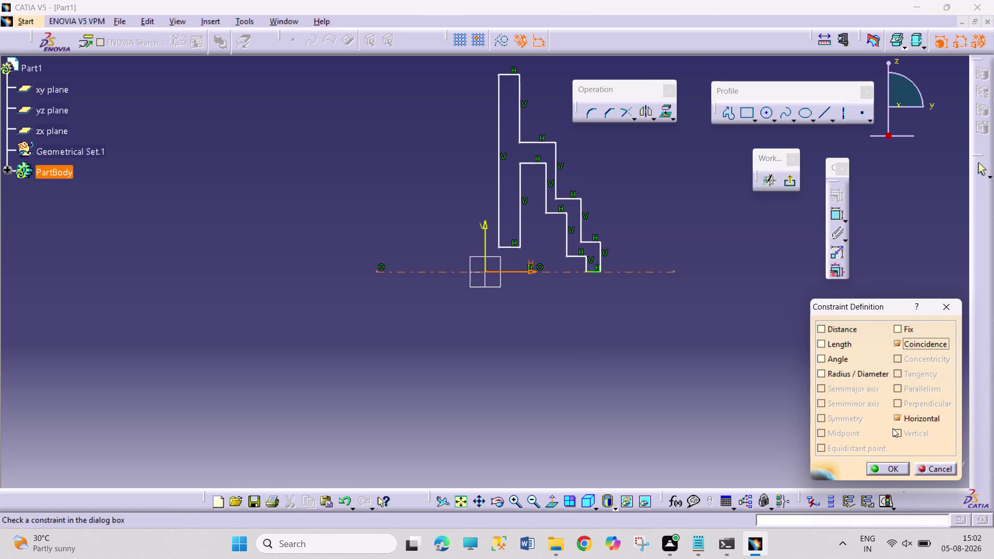
click(887, 471)
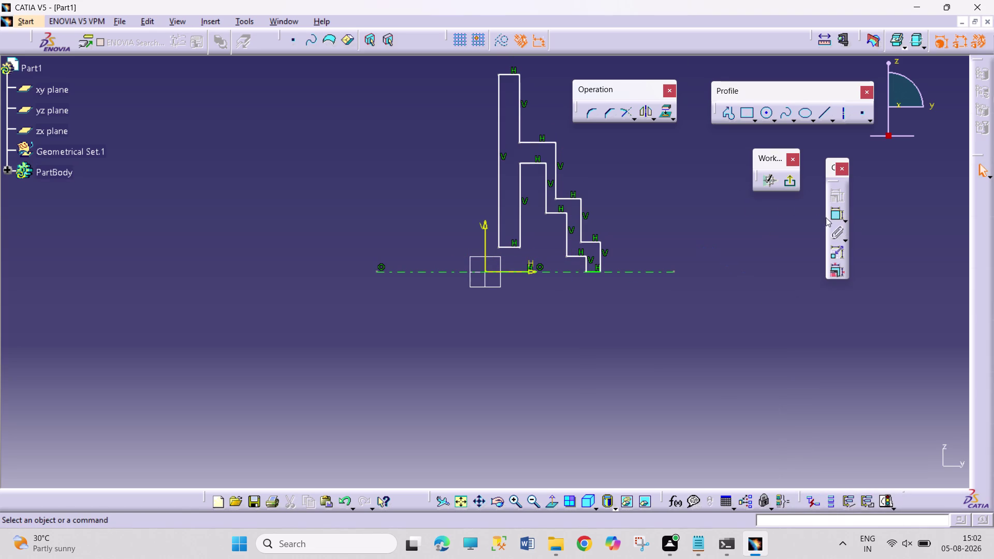
Add a misplaced 55.917 offset dimension, then delete it.
click(830, 217)
click(484, 247)
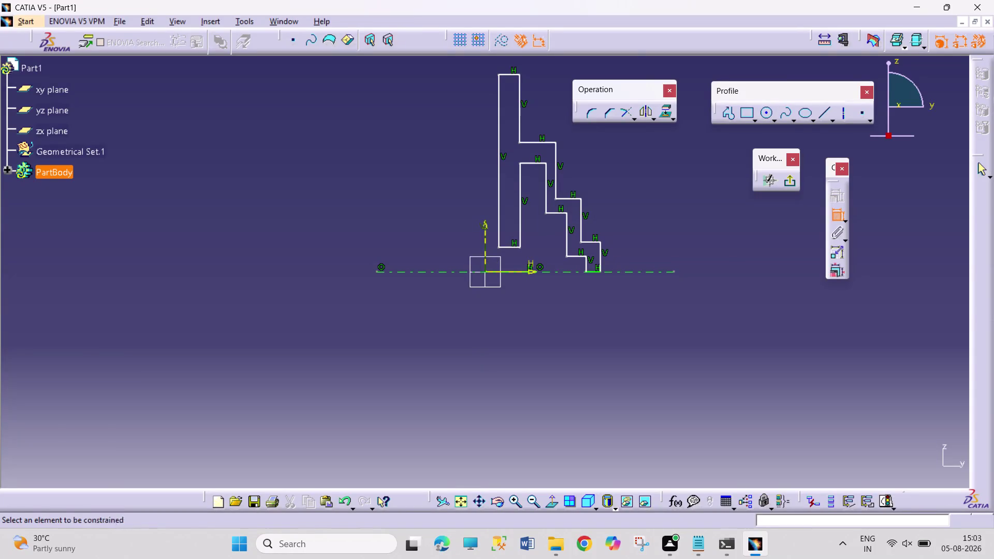
click(588, 264)
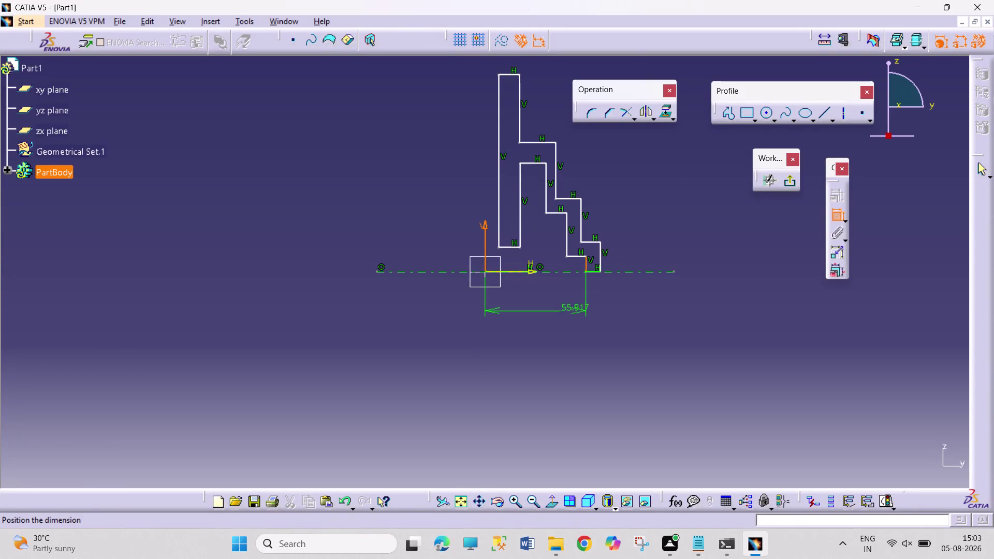
click(566, 326)
drag(574, 313, 571, 313)
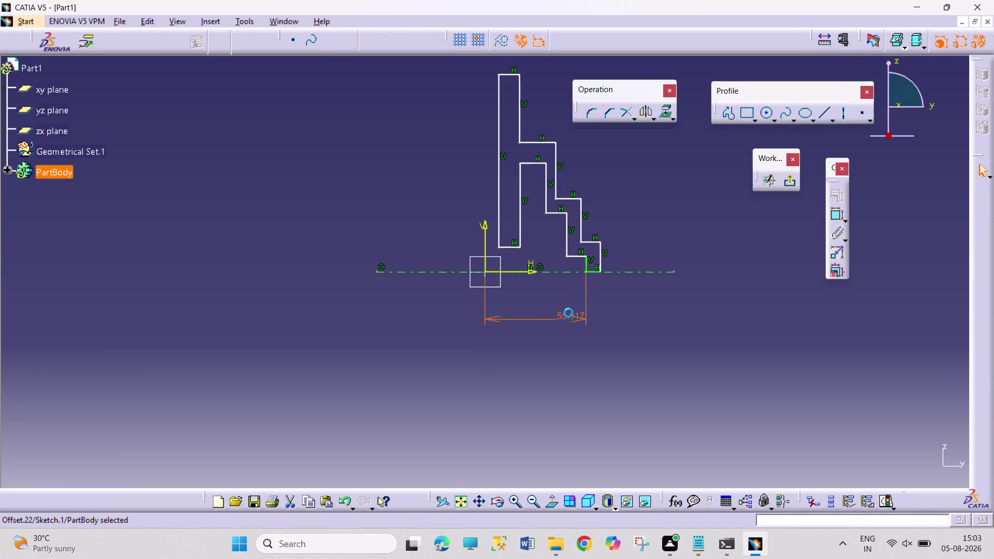
drag(570, 313, 549, 314)
double_click(545, 312)
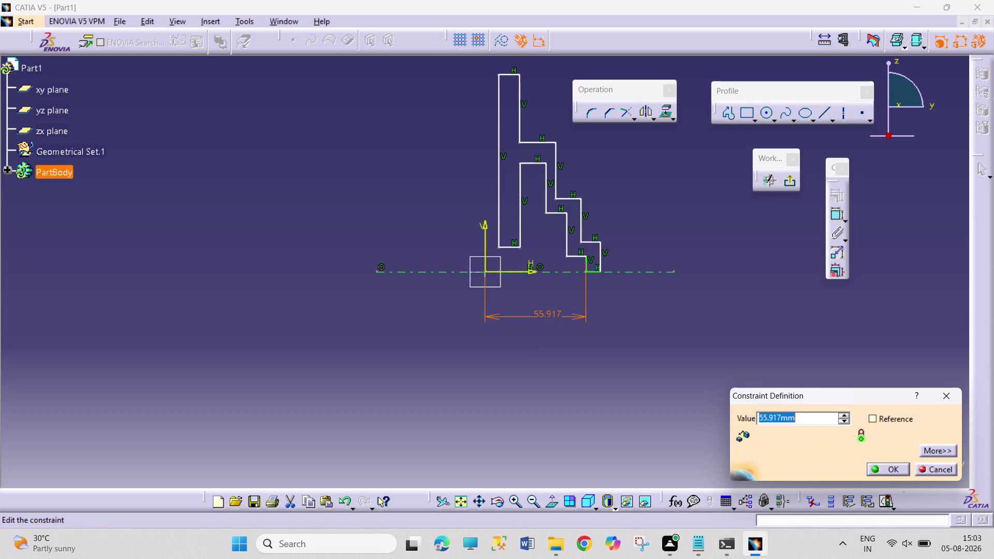
right_click(551, 312)
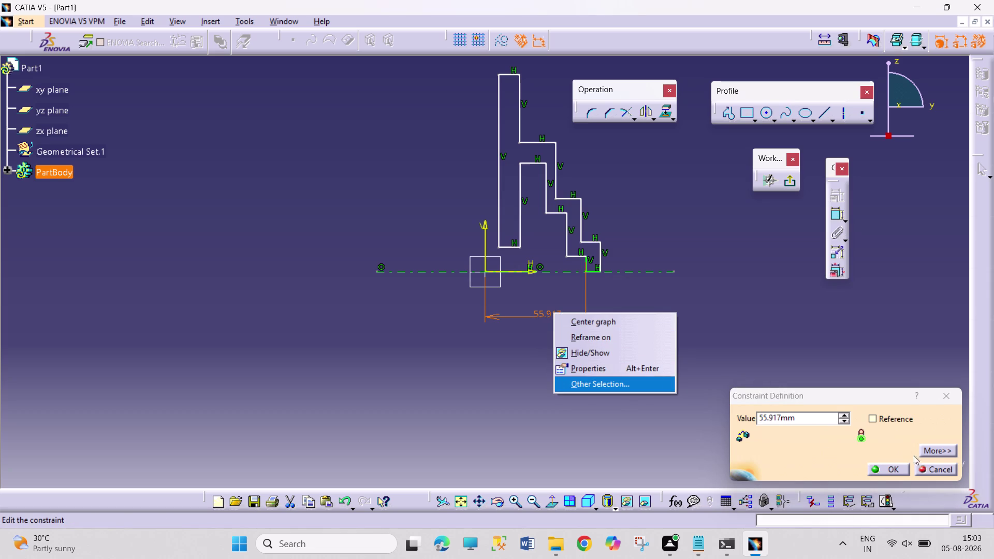
click(942, 466)
right_click(551, 312)
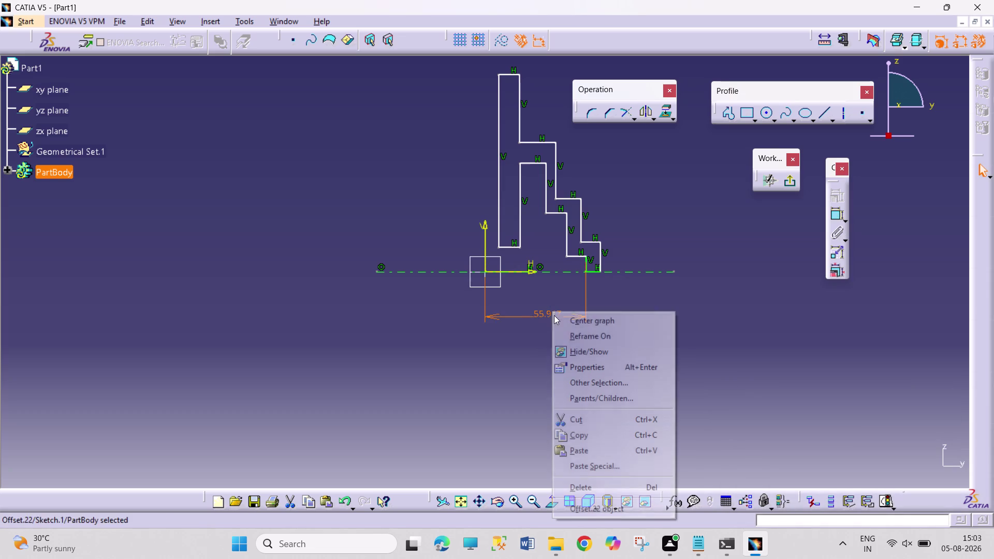
click(598, 488)
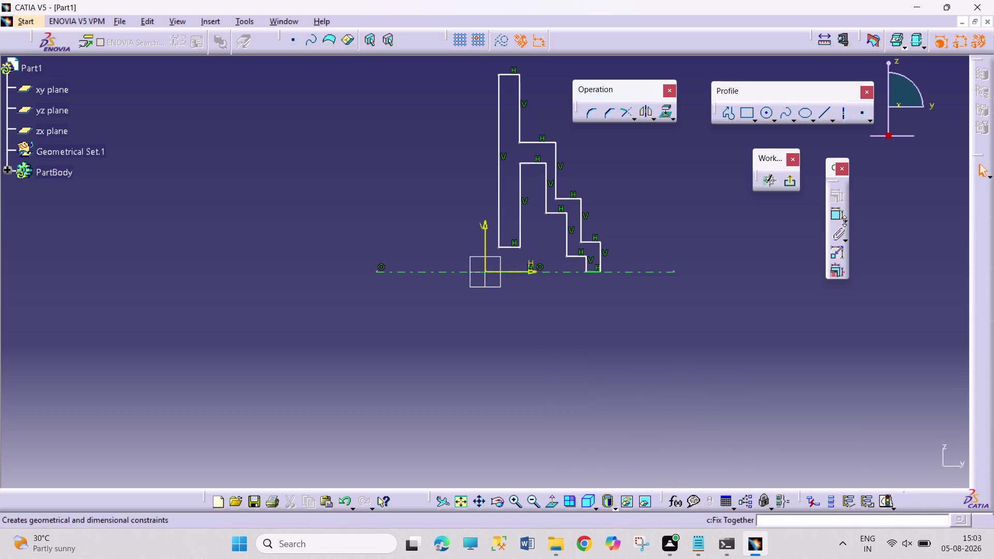
Dimension the rightmost vertical edge from the V axis, setting it to 170/2 (85).
click(840, 210)
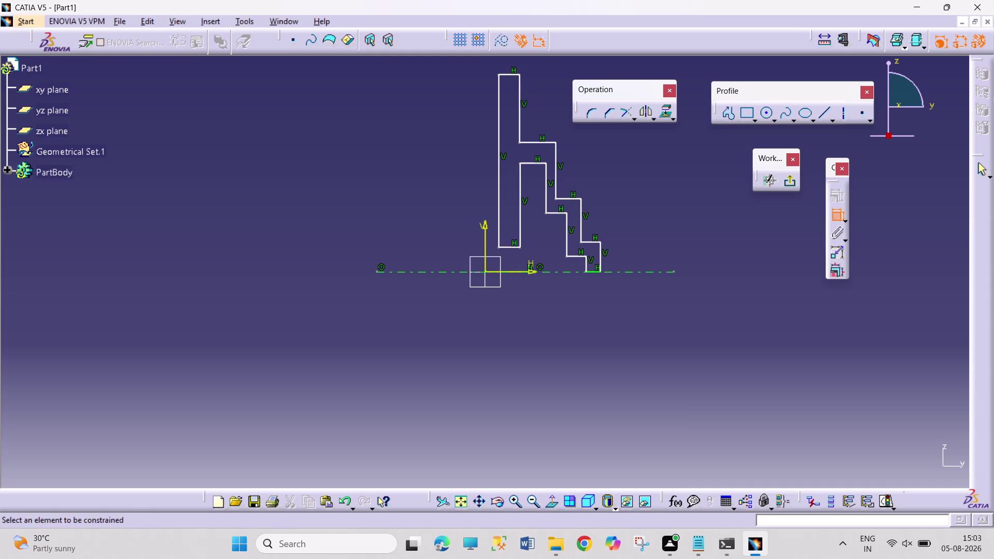
click(486, 252)
click(599, 257)
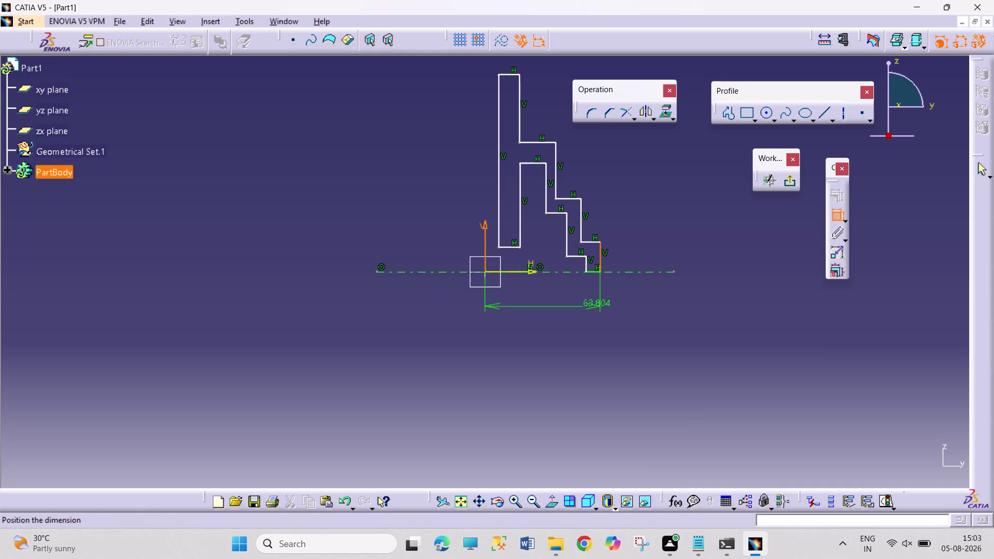
click(557, 323)
double_click(561, 322)
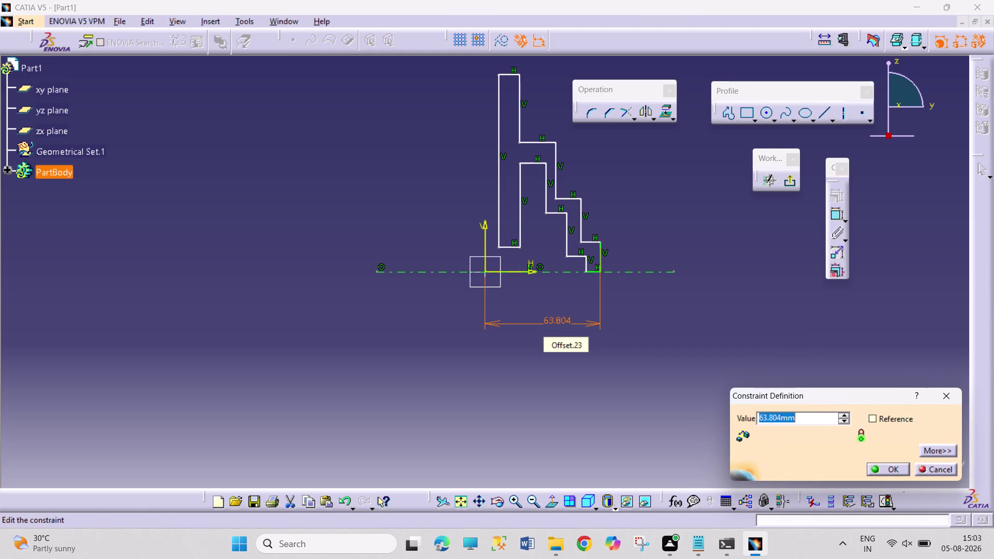
key(7)
key(1)
key(BackSpace)
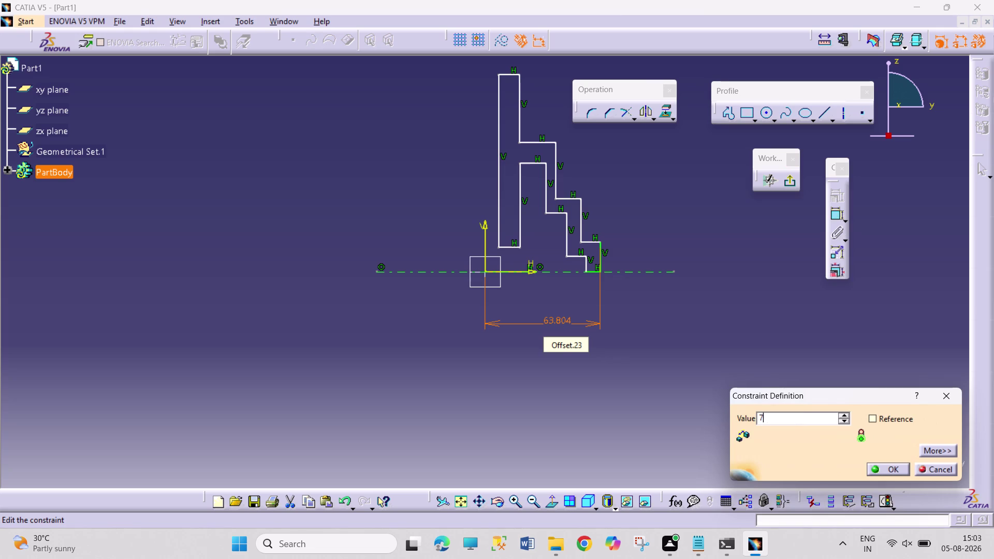
key(BackSpace)
text(170/)
text(2)
key(Return)
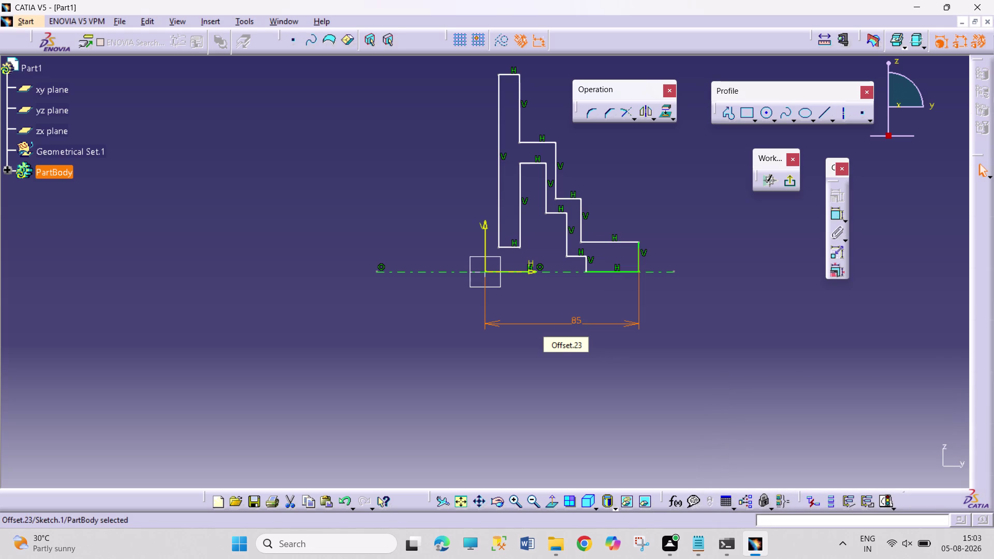
click(707, 314)
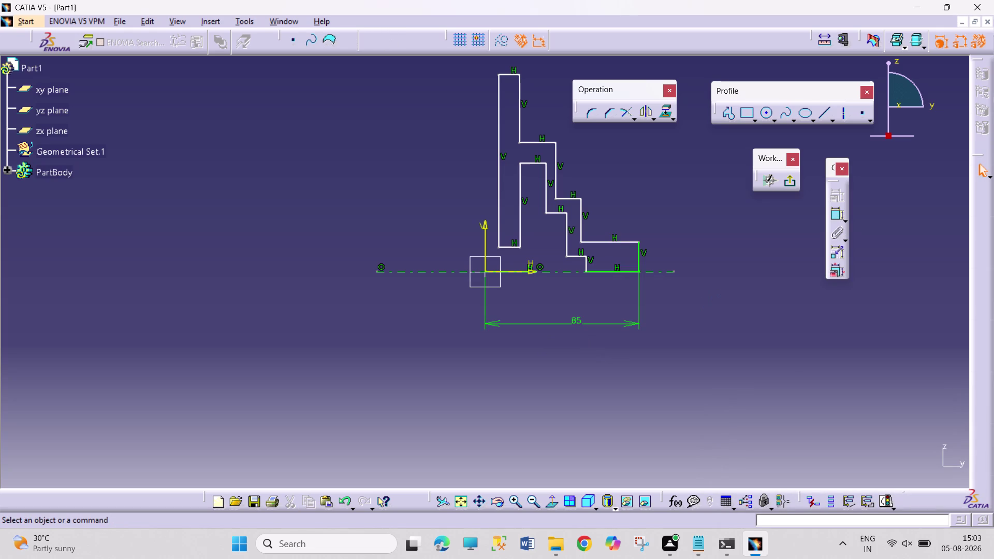
Constrain the profile's bottom horizontal edge to 8 mm.
click(832, 211)
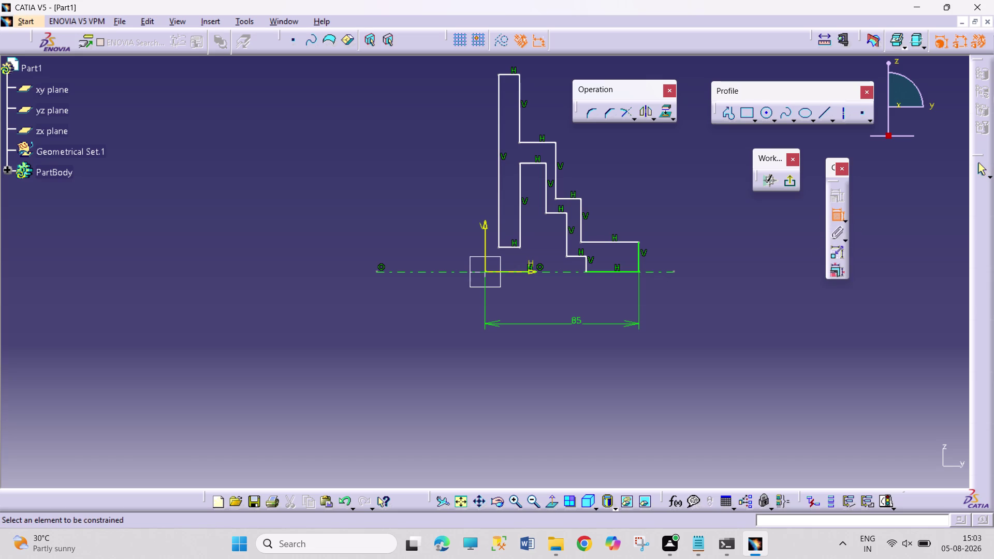
click(609, 271)
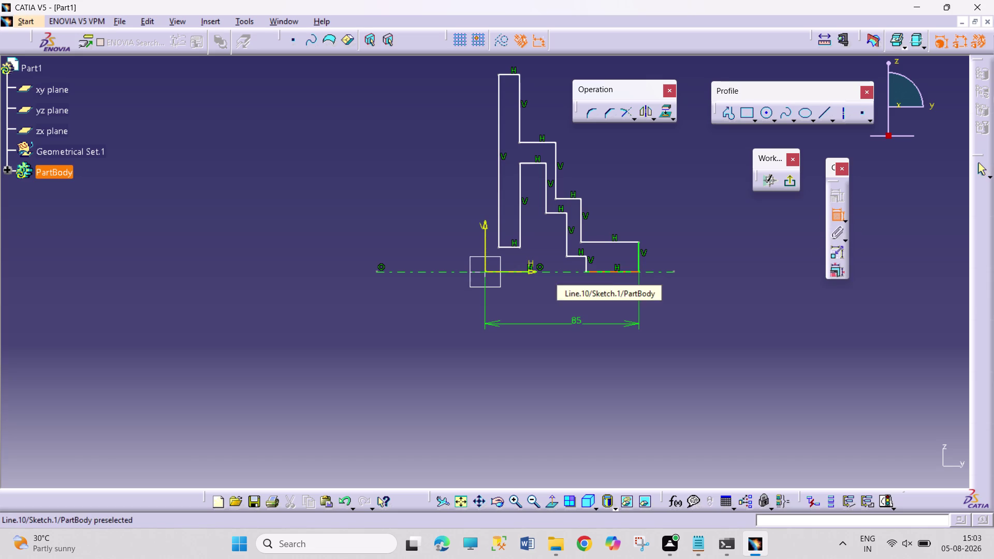
click(612, 296)
double_click(615, 292)
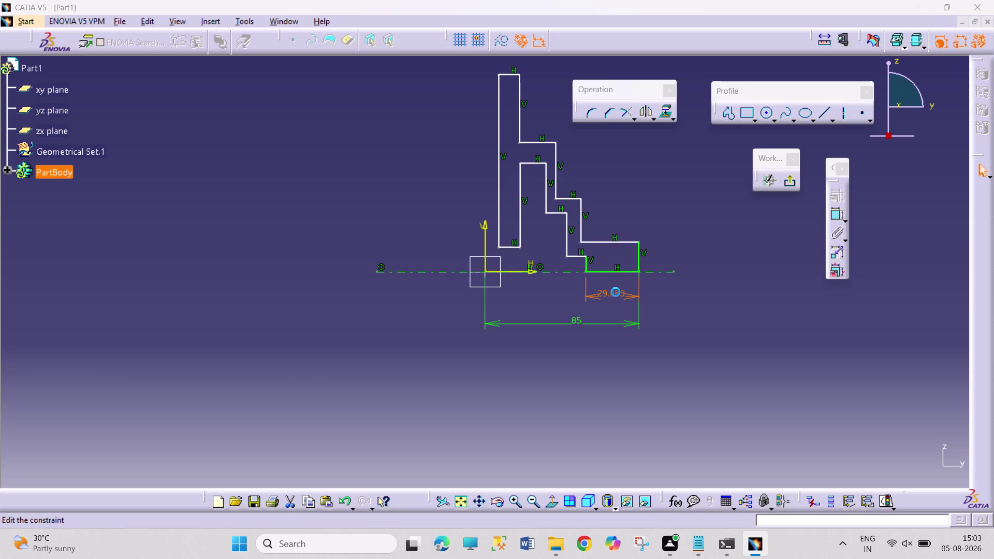
key(8)
key(Return)
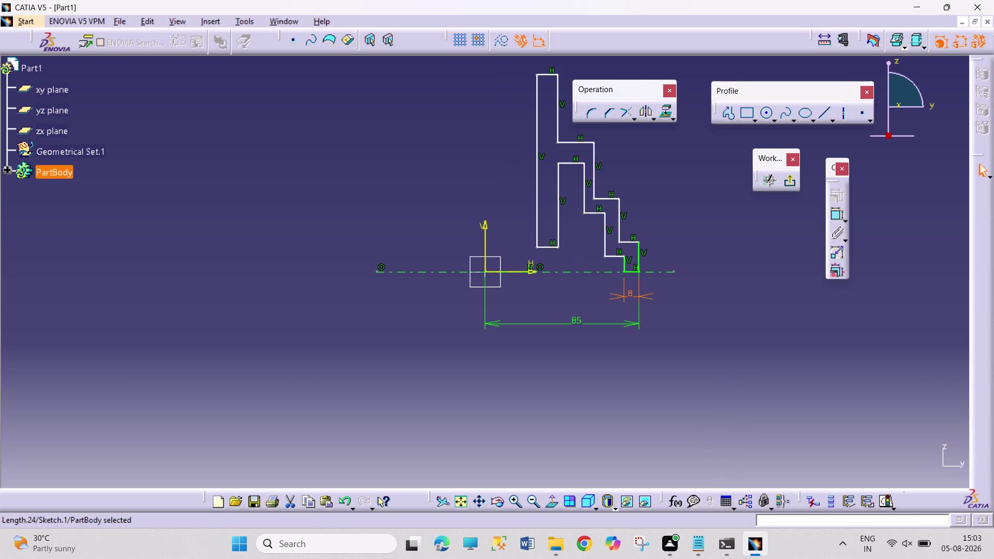
click(696, 318)
Change the lowest step's height from 7.907 to 8 mm and reposition its dimension.
click(832, 212)
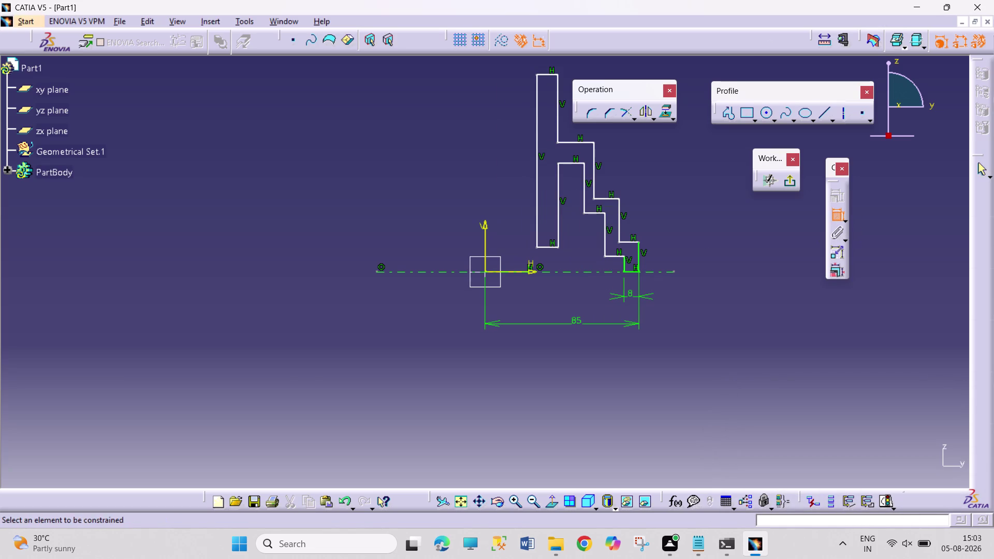
click(614, 256)
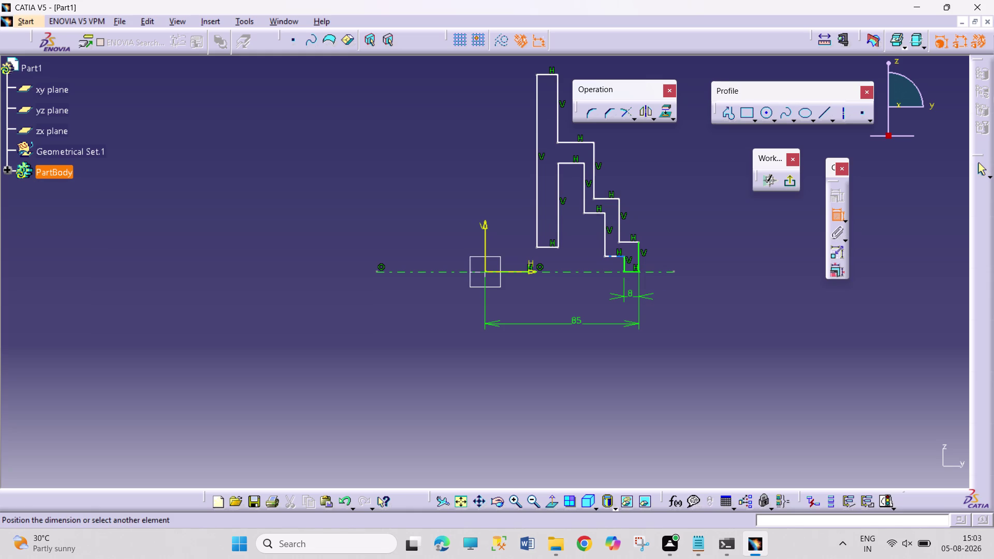
click(631, 242)
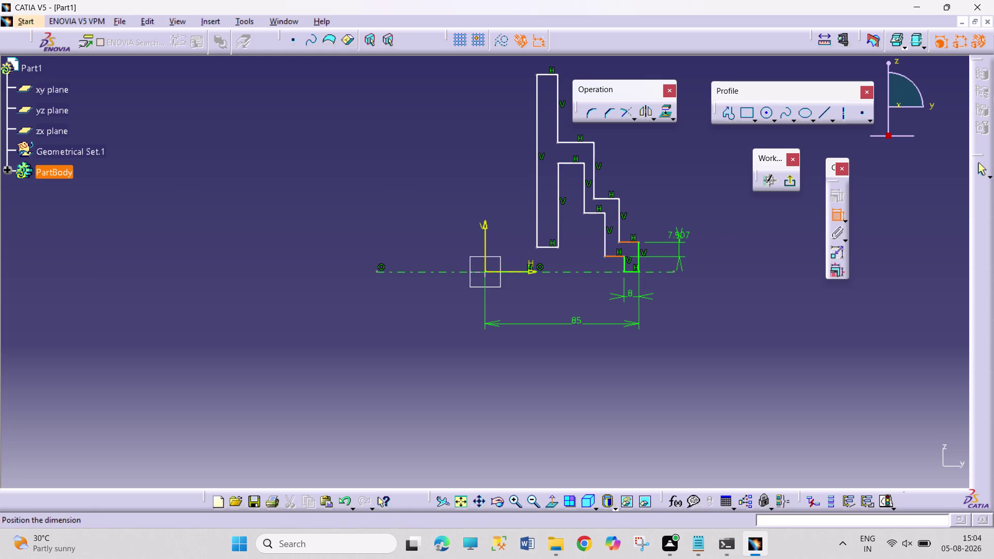
click(677, 236)
double_click(681, 231)
key(8)
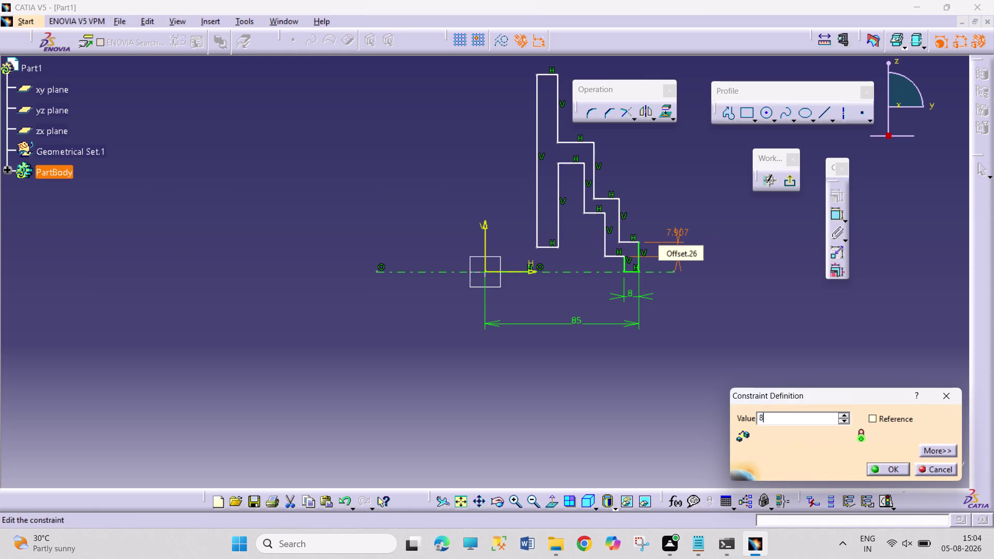
key(Return)
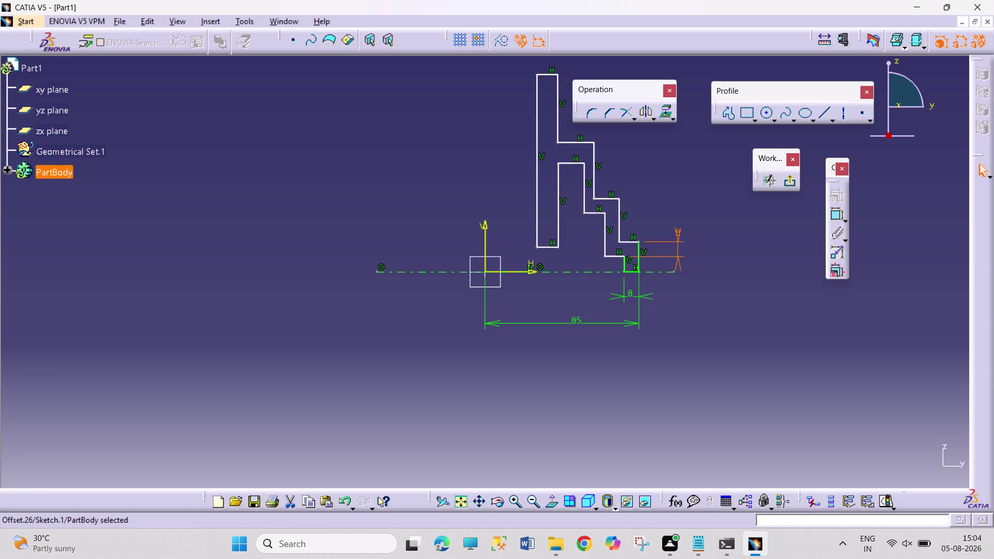
click(720, 216)
drag(673, 230, 675, 214)
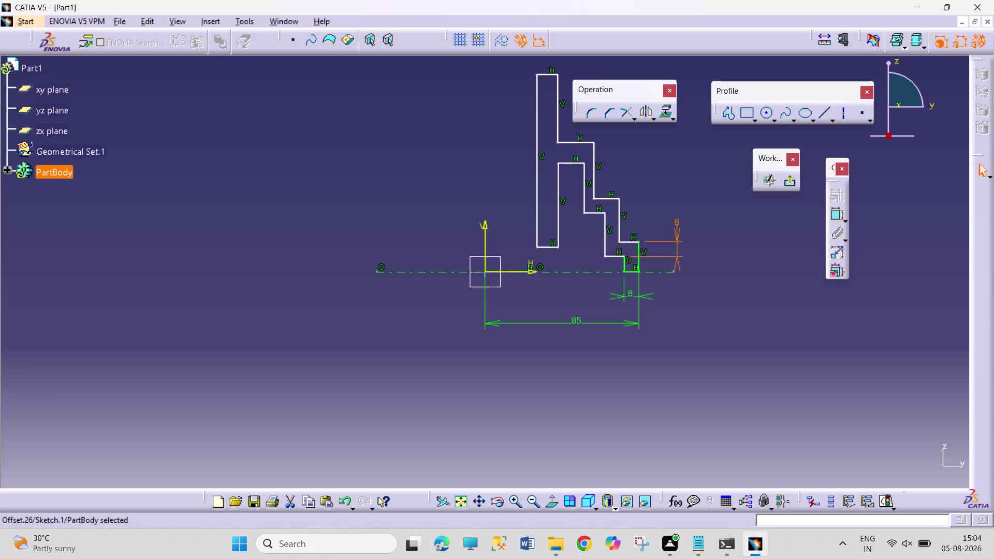
Dimension the next step up to an 8 mm height.
click(690, 232)
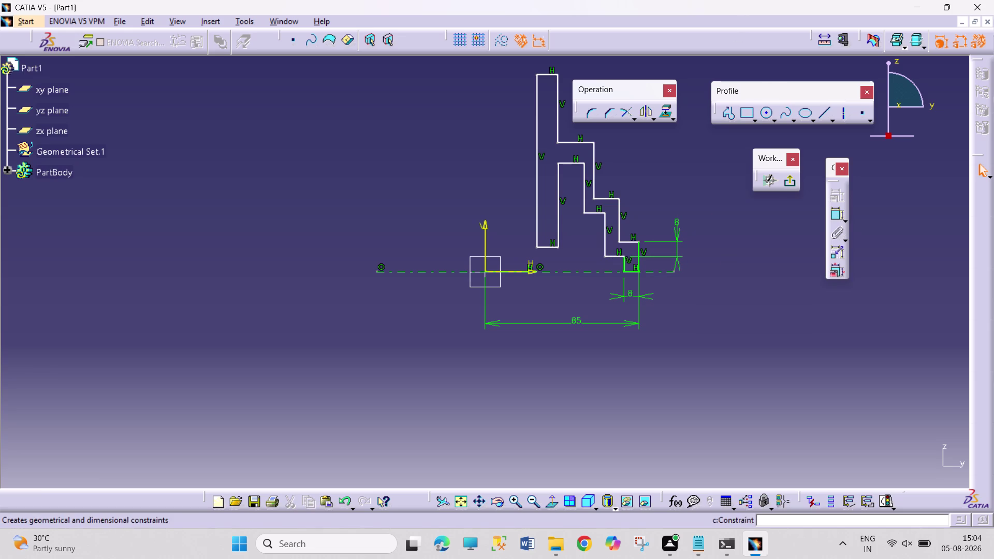
click(834, 218)
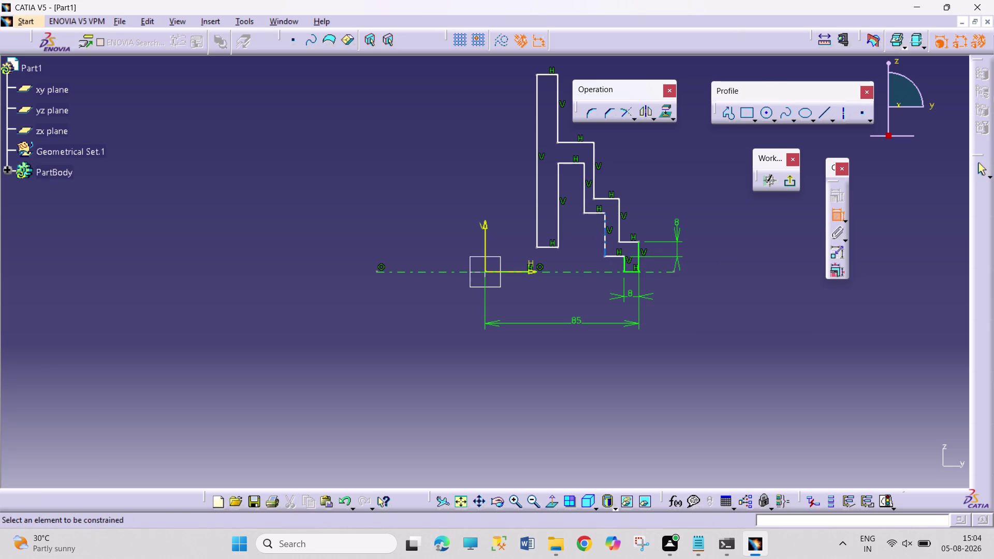
click(597, 213)
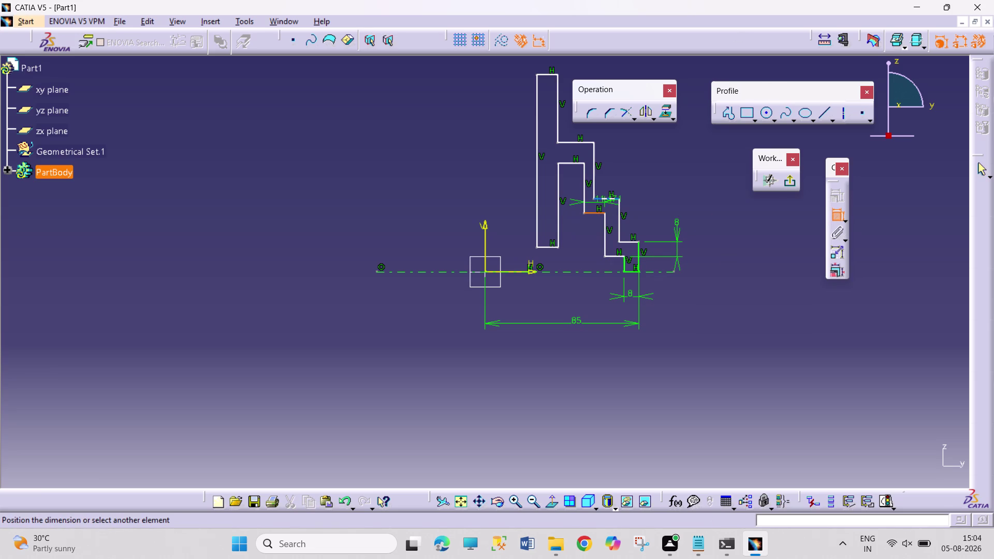
click(609, 199)
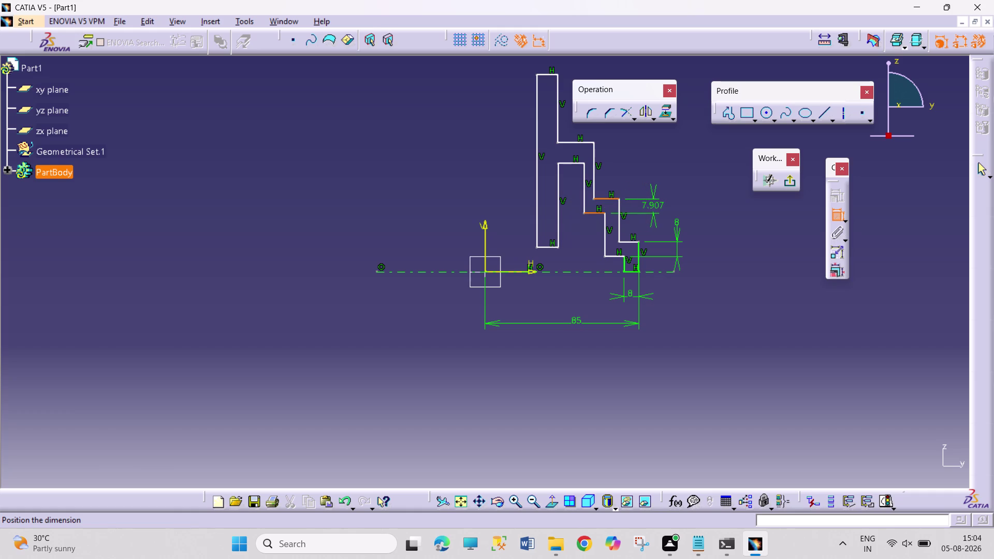
click(653, 208)
double_click(657, 203)
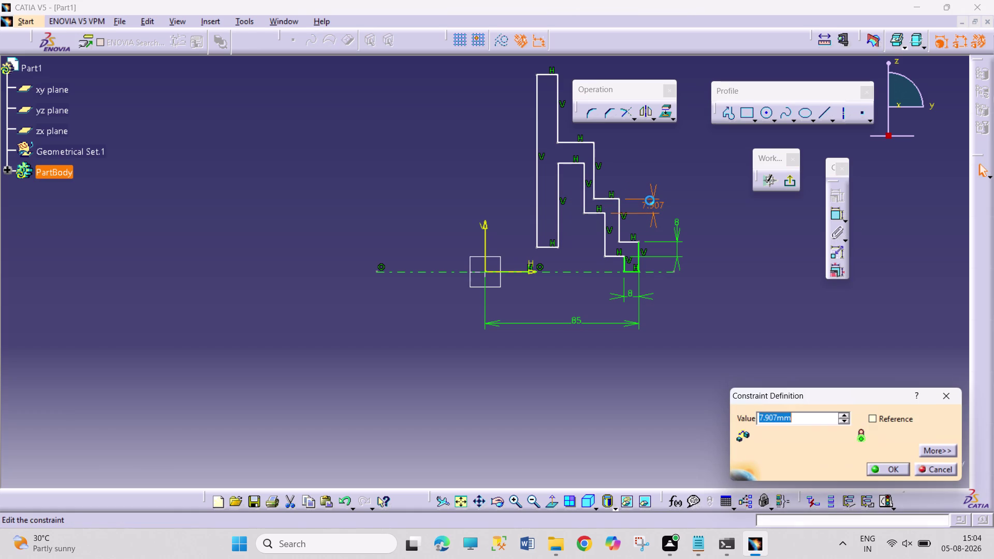
key(8)
key(Return)
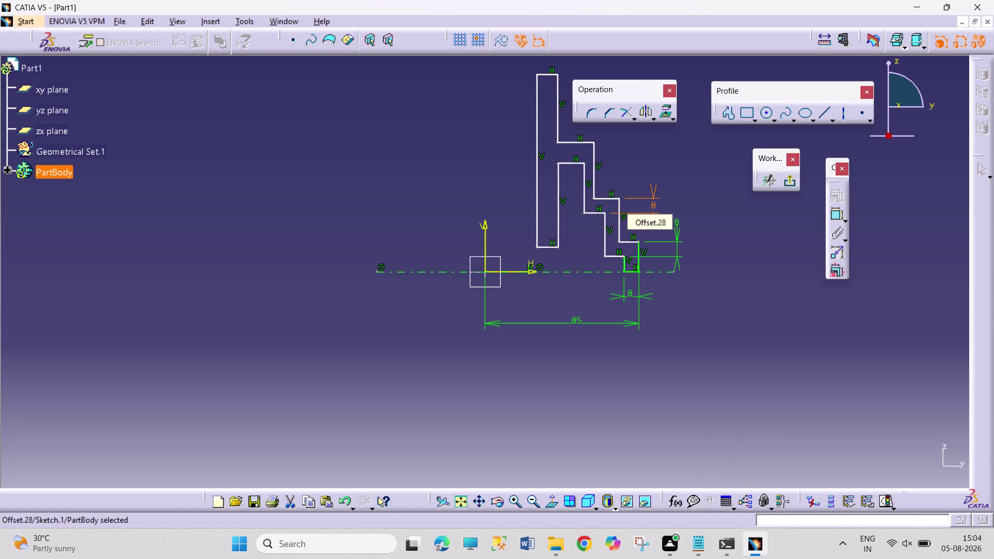
click(714, 217)
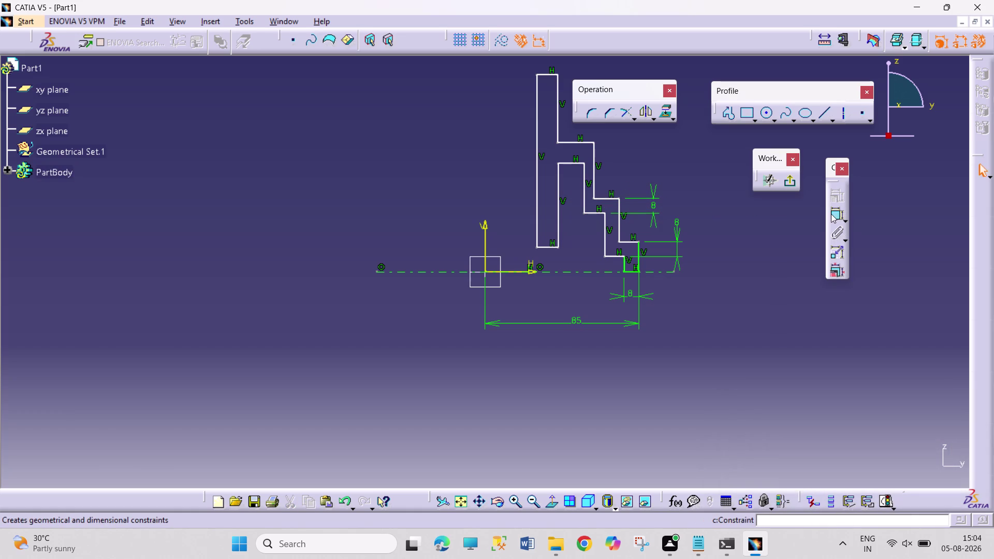
Add an 8 mm height to a higher step and move its label beside the step.
click(832, 214)
click(573, 164)
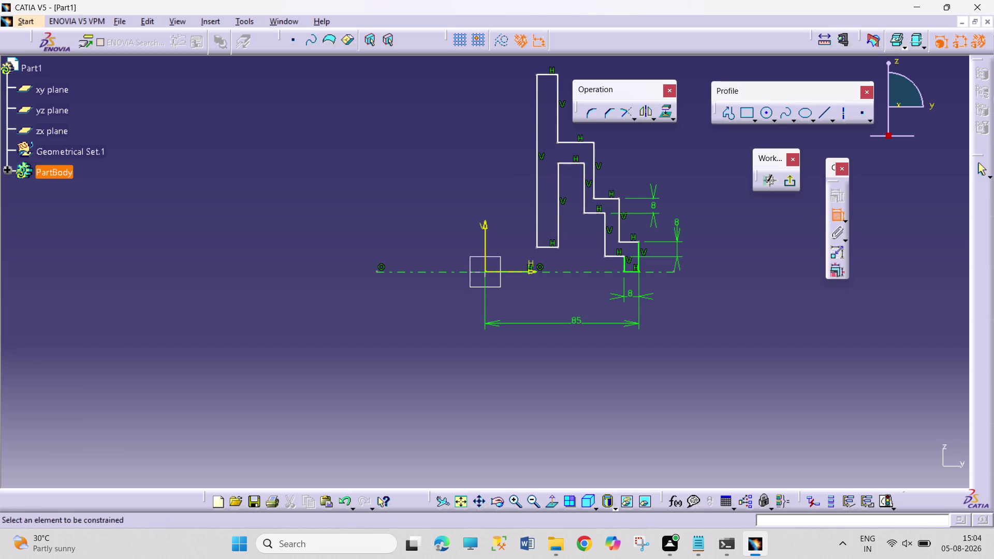
click(582, 141)
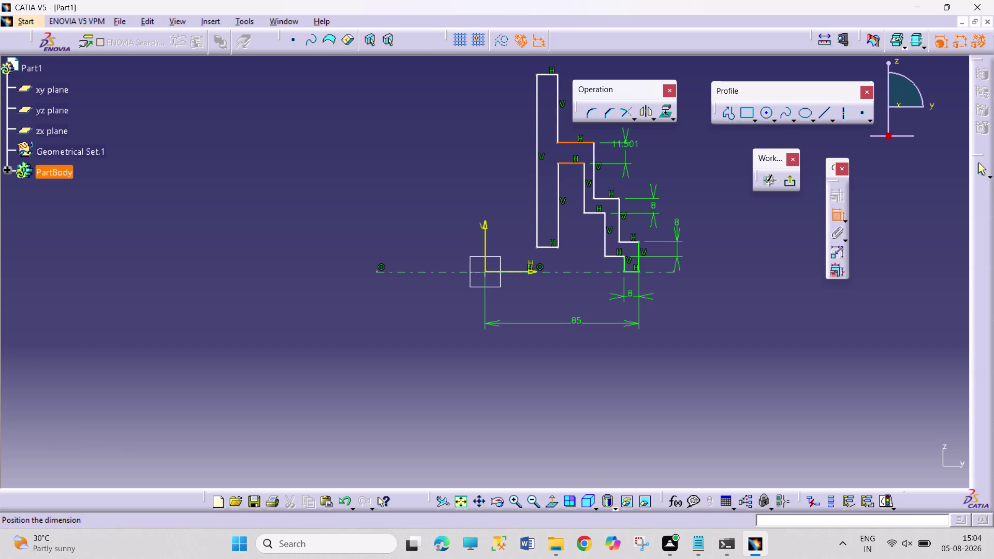
click(628, 152)
double_click(632, 144)
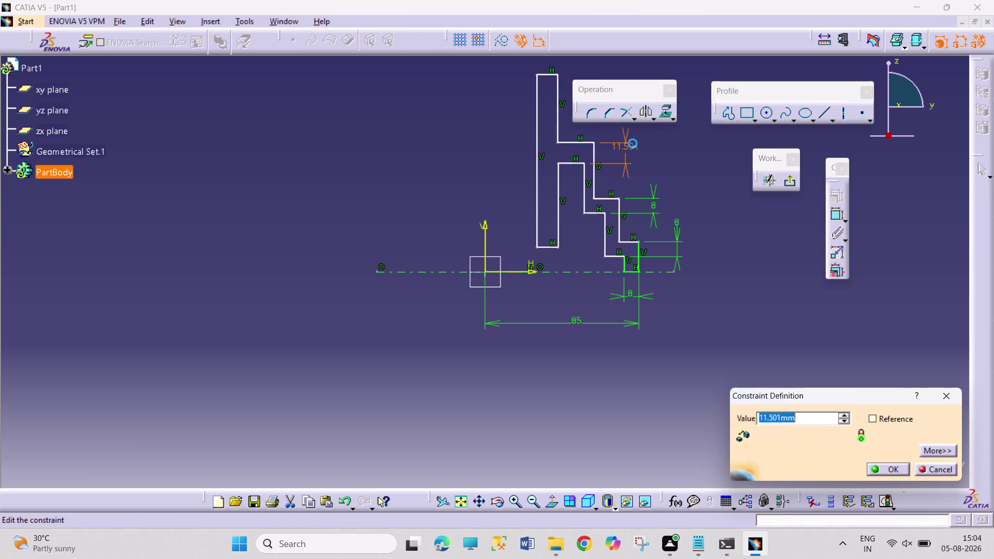
key(8)
key(Return)
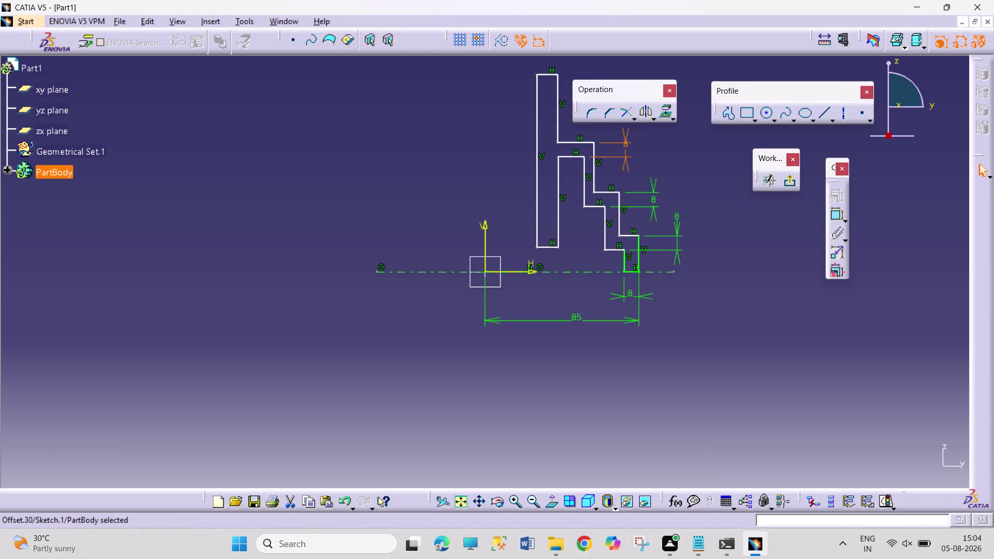
click(733, 244)
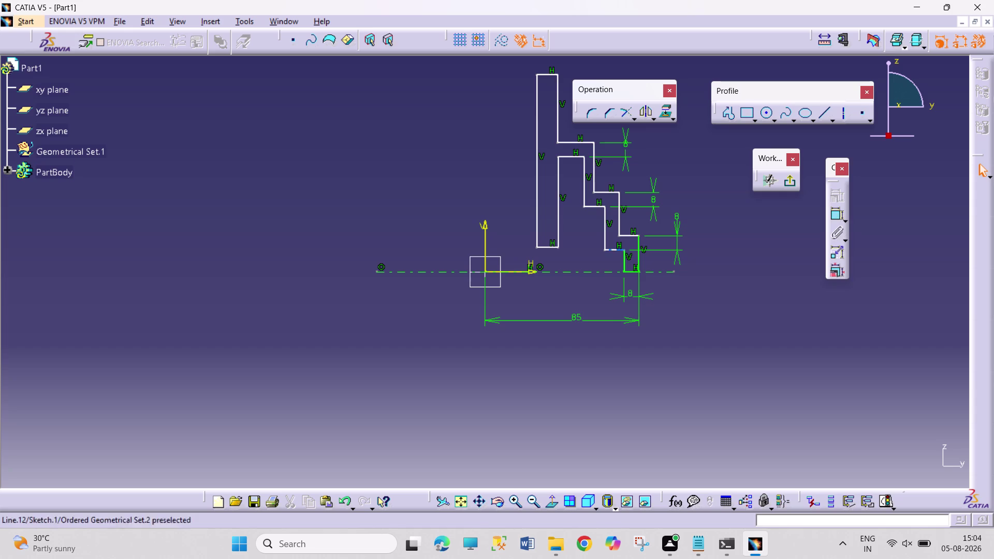
drag(625, 145, 626, 150)
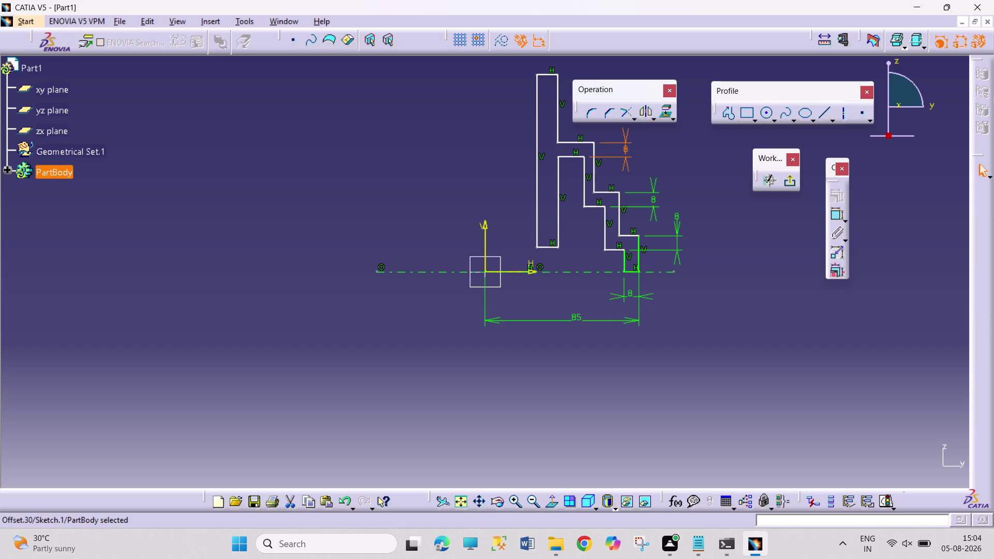
drag(627, 150, 627, 151)
Constrain a vertical step's width to 8 mm.
click(837, 212)
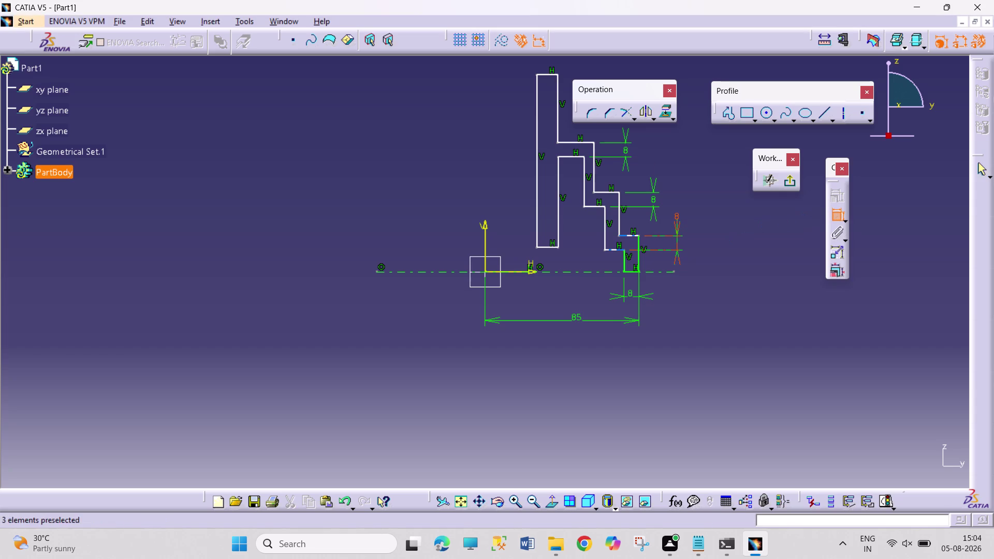
click(584, 186)
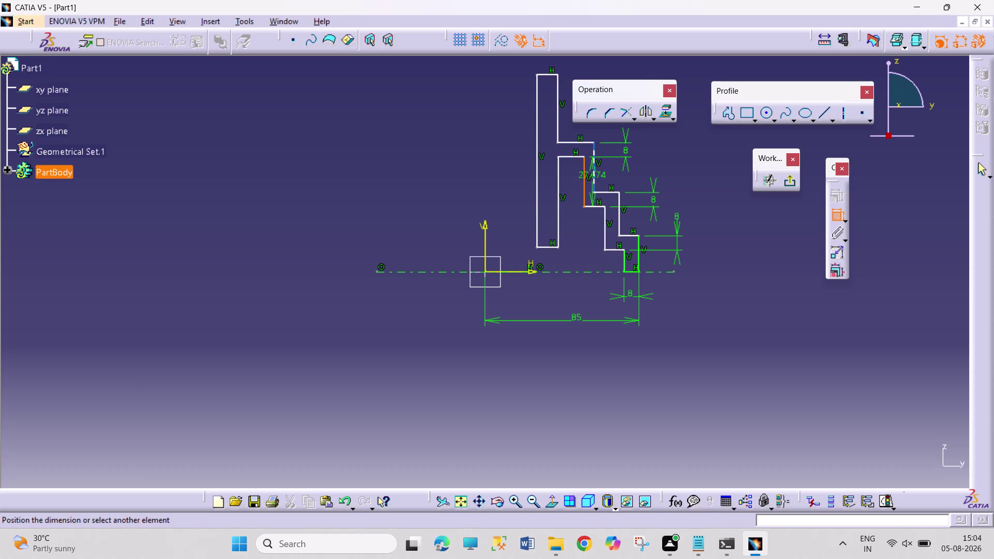
click(596, 177)
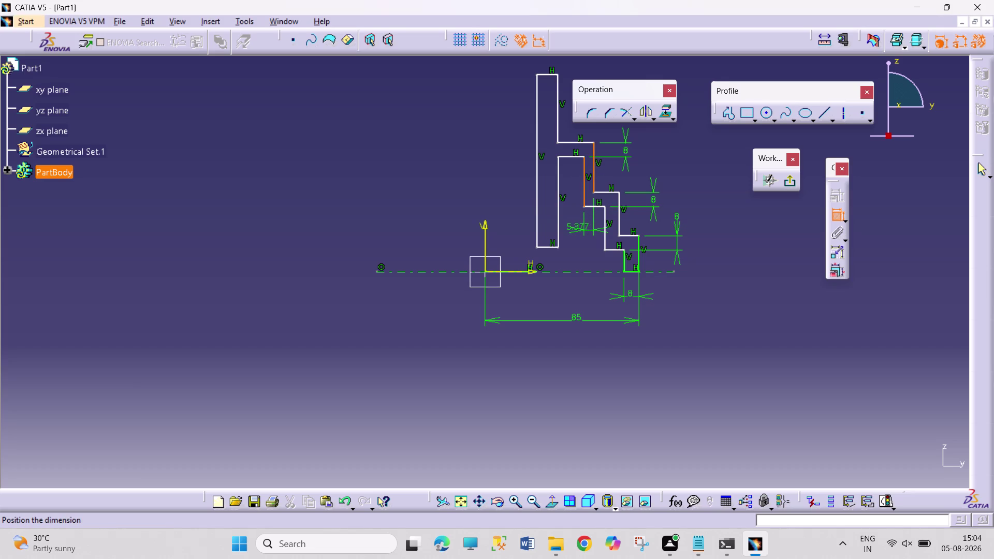
click(575, 227)
double_click(574, 225)
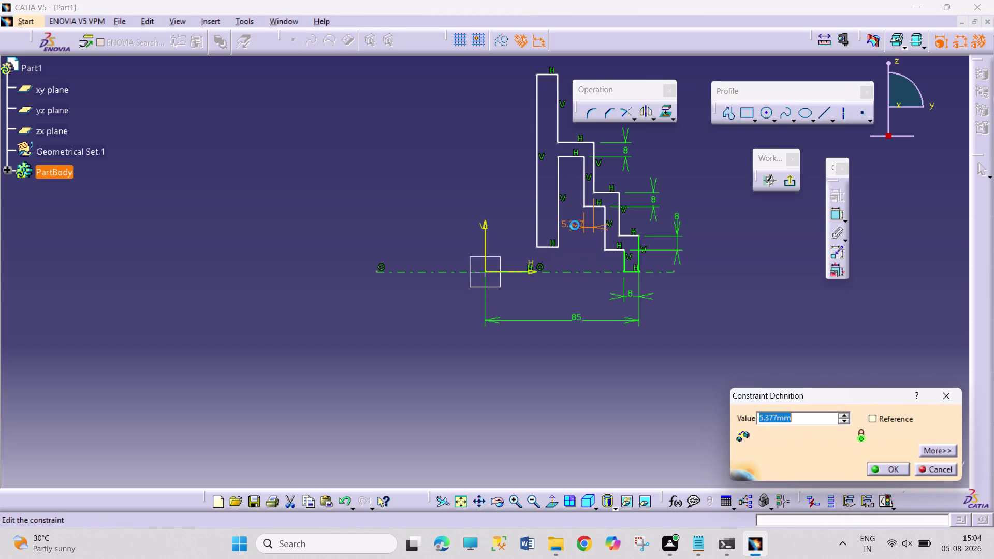
key(8)
key(Return)
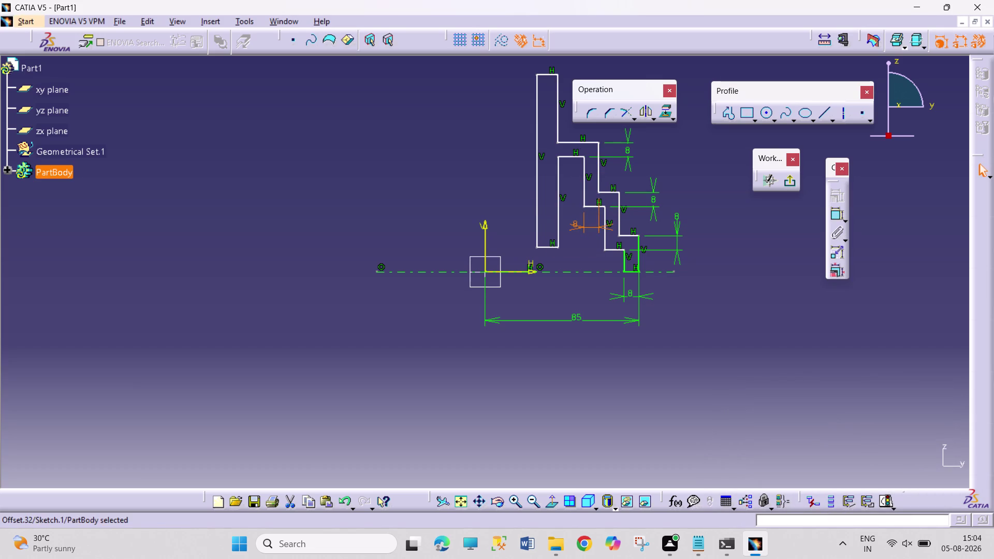
Give a lower step an 8 mm height dimension.
click(834, 214)
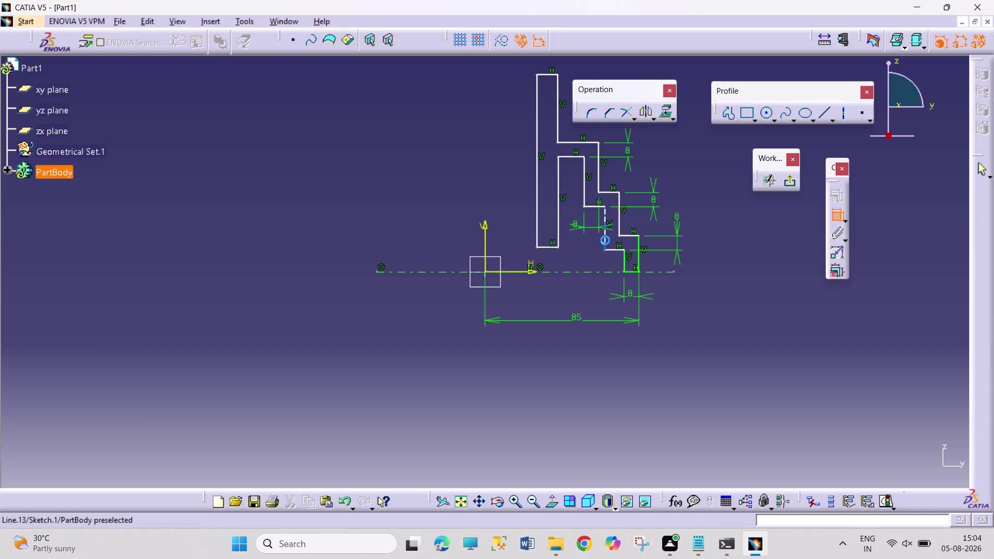
click(605, 239)
click(619, 229)
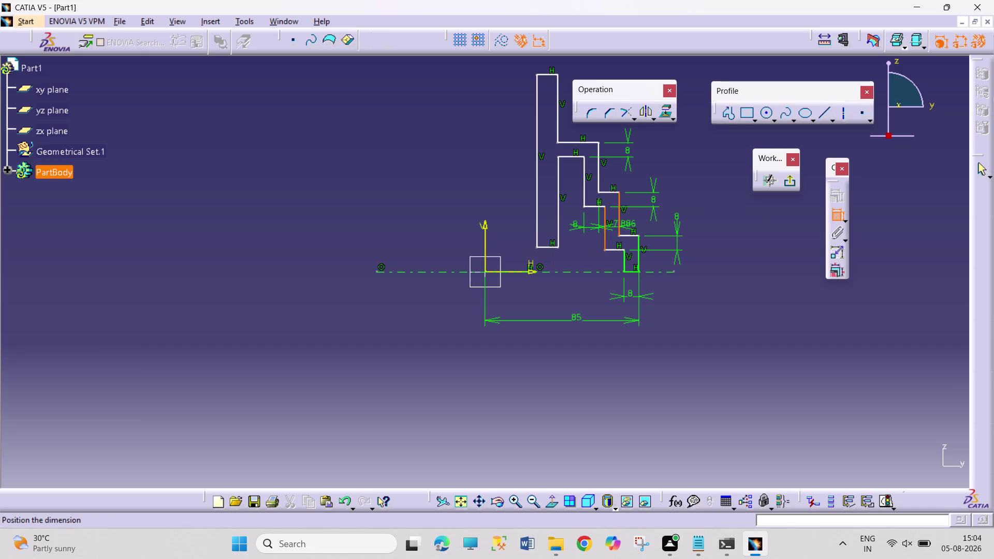
click(644, 224)
double_click(647, 220)
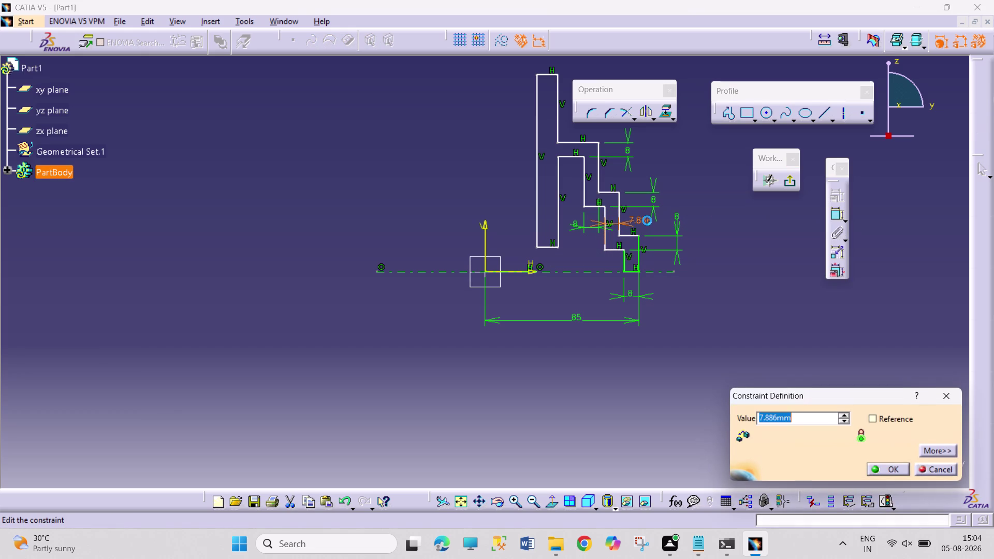
key(8)
key(Return)
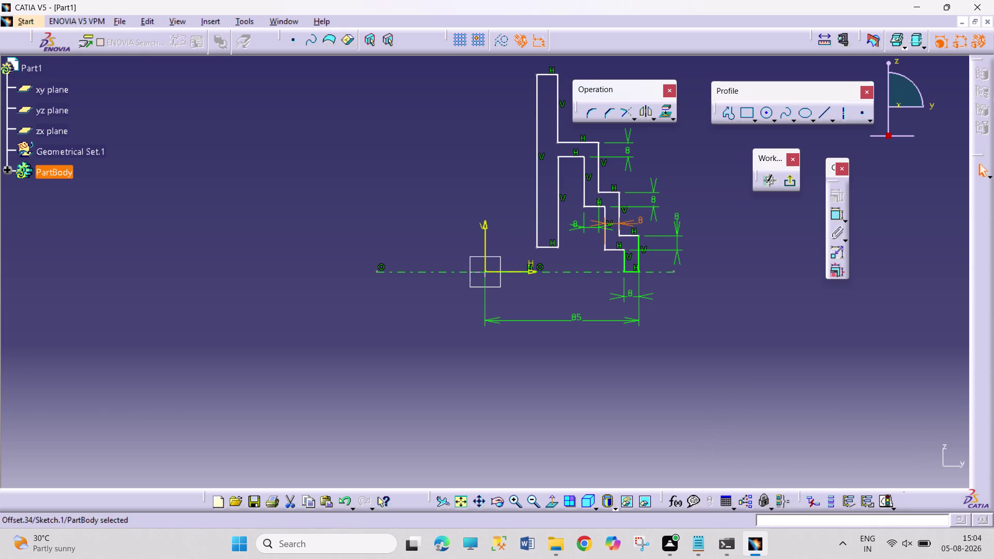
click(786, 336)
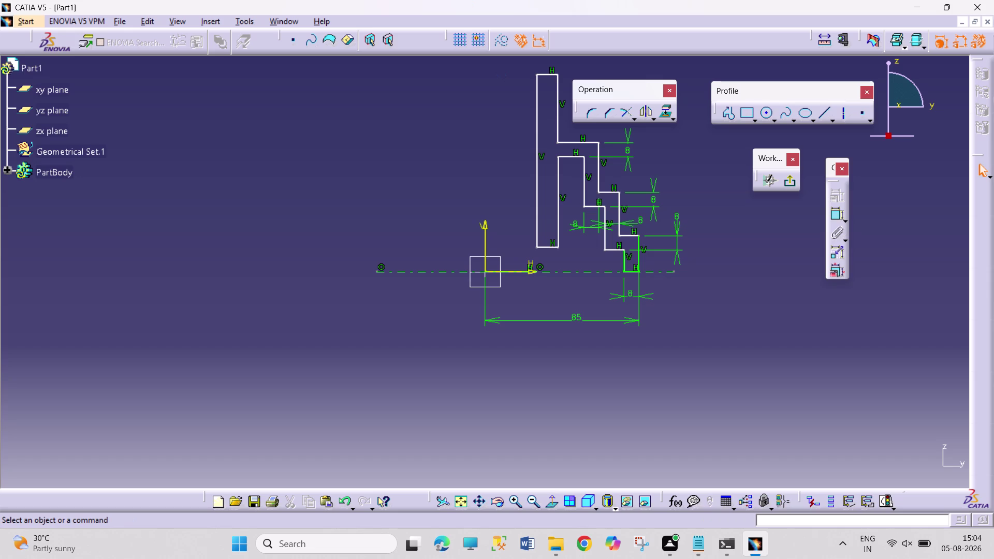
click(837, 217)
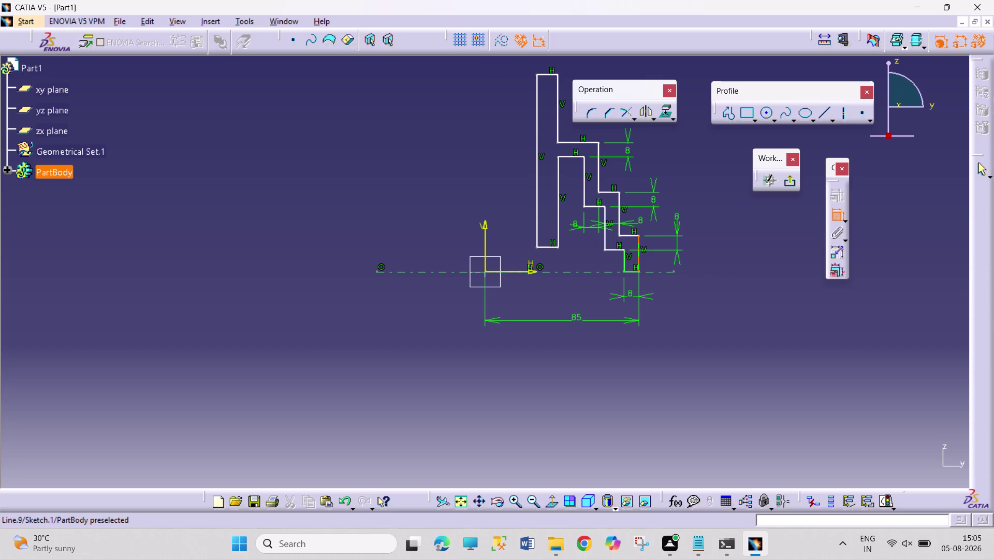
Dimension the right vertical edge 40 mm from the horizontal axis.
click(638, 260)
click(723, 259)
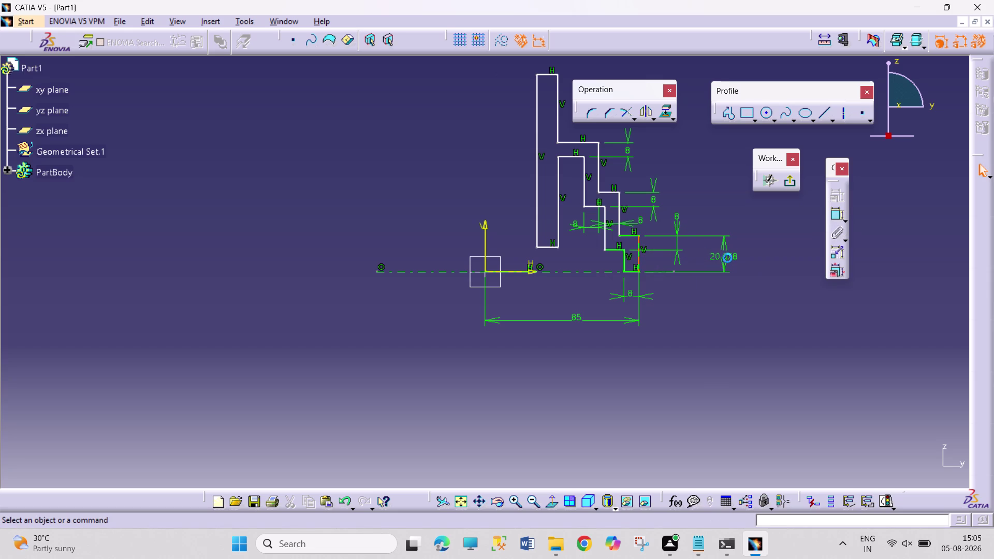
double_click(729, 256)
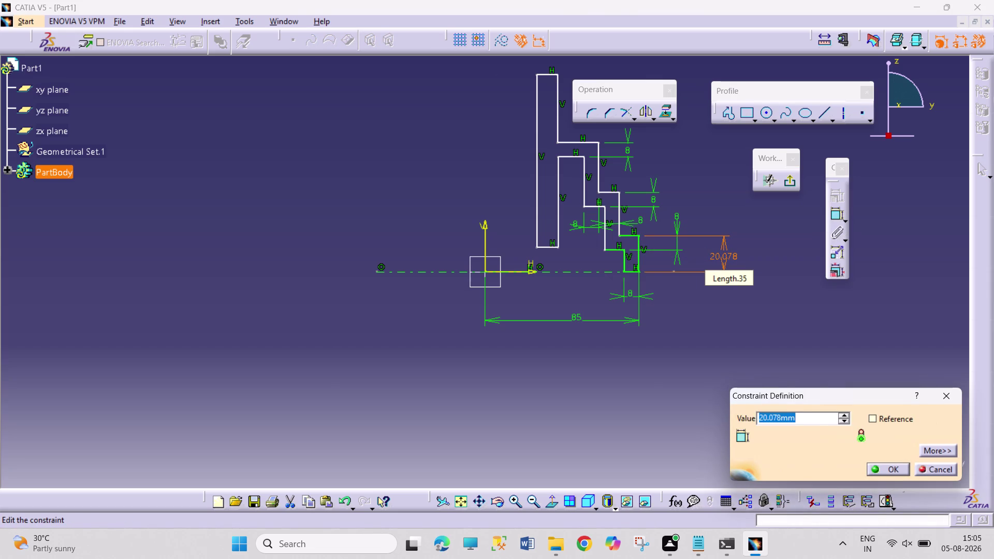
text(4)
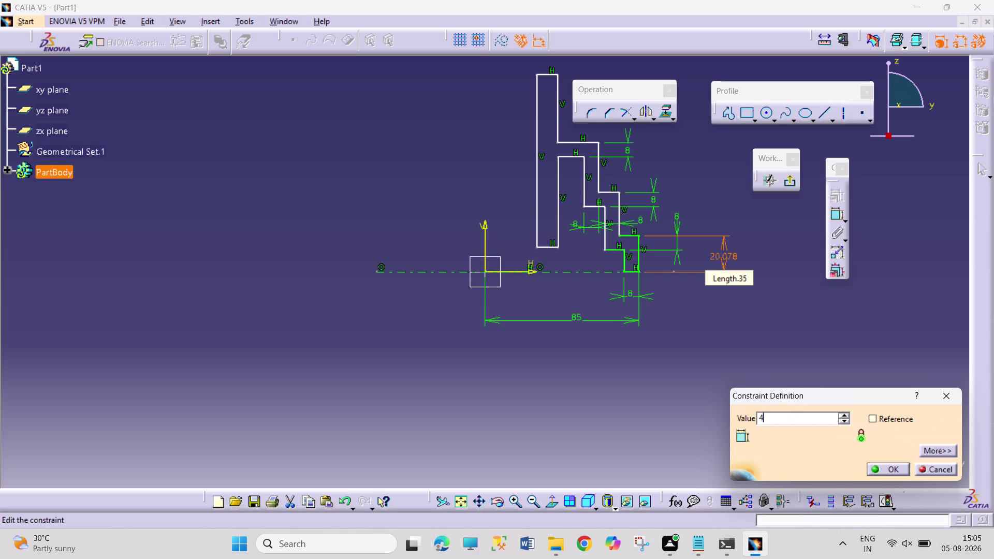
text(0)
key(Return)
click(768, 312)
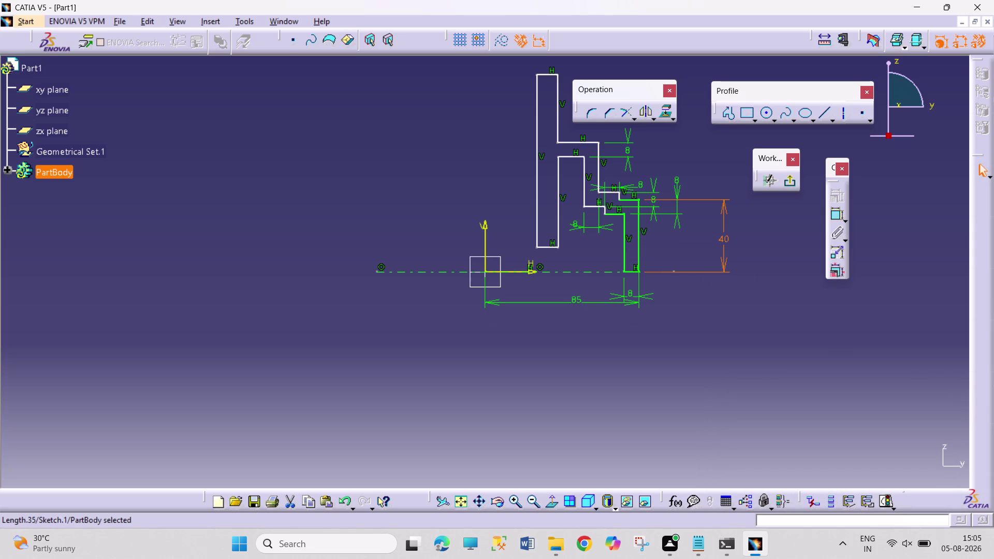
Add a second 40 mm height on the upper vertical edge.
click(837, 216)
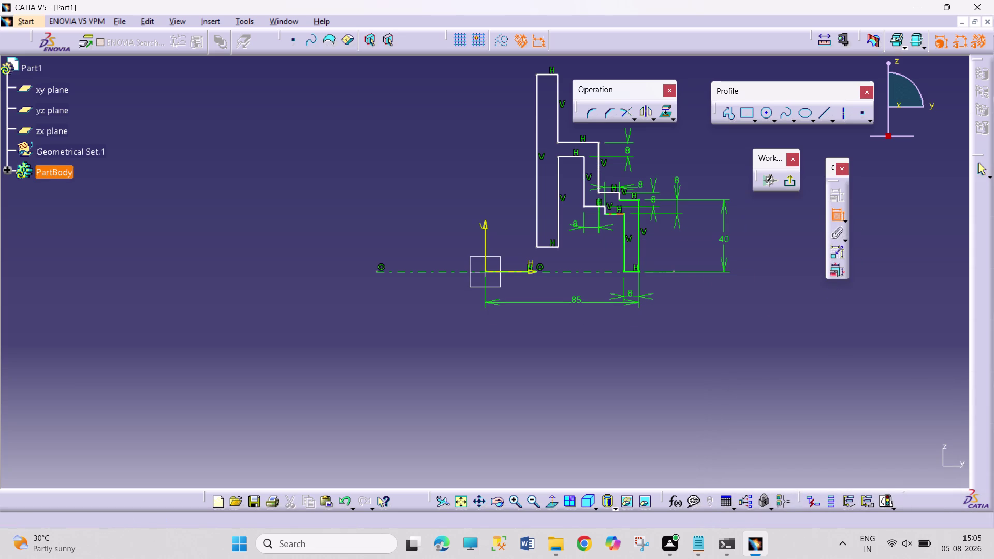
click(619, 196)
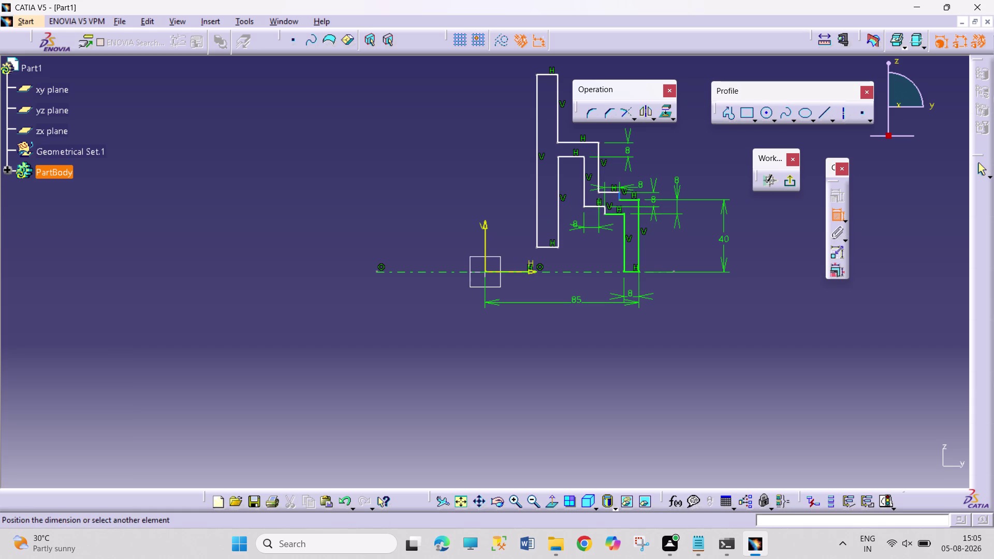
click(708, 157)
double_click(714, 154)
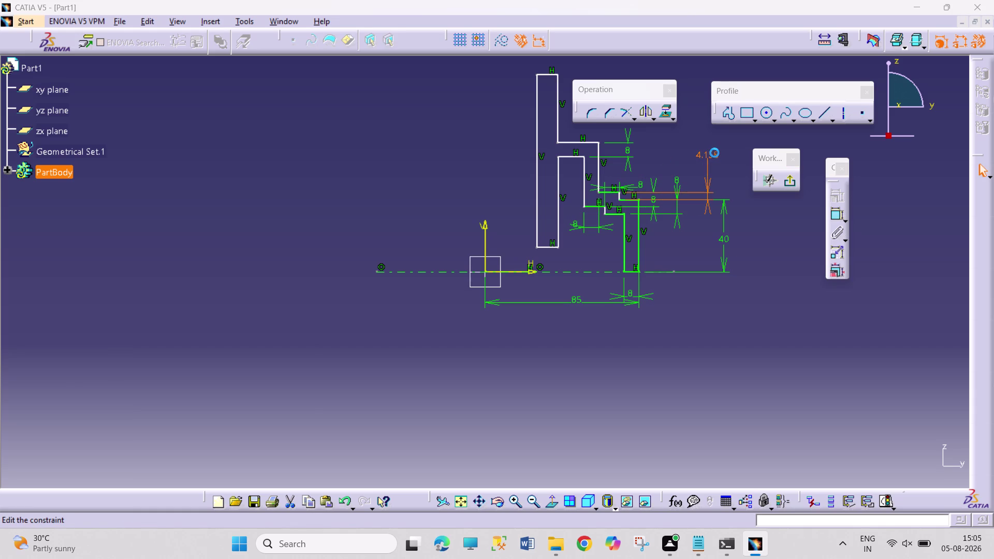
text(40)
key(Return)
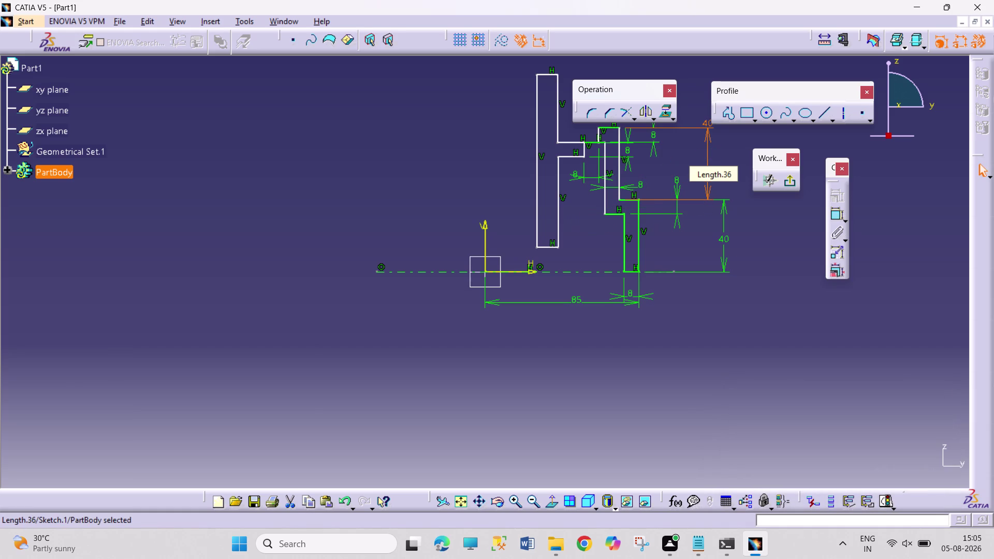
click(692, 174)
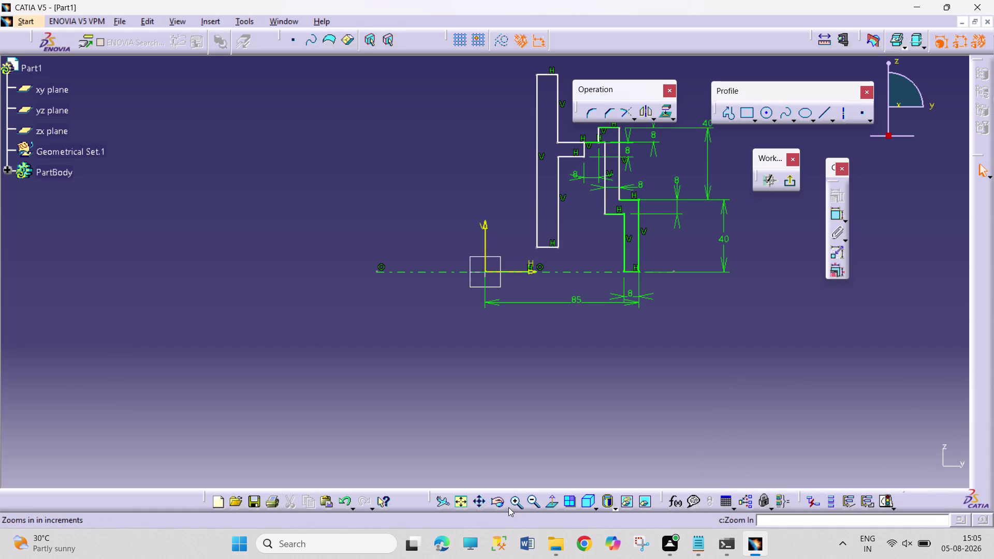
Set the height between the two upper steps to 40 mm.
click(479, 503)
drag(636, 372, 639, 453)
drag(544, 156, 546, 127)
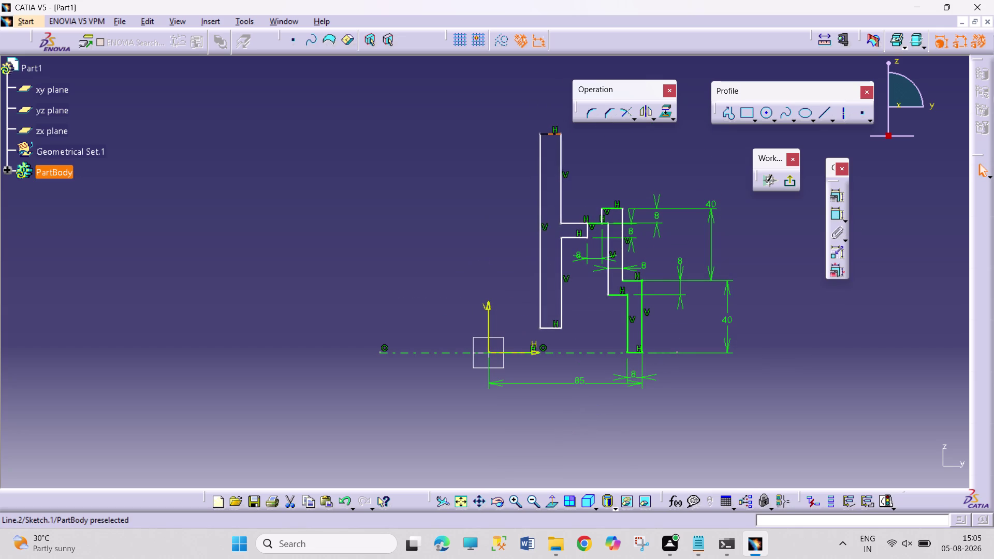
drag(545, 128, 550, 117)
drag(577, 222, 582, 201)
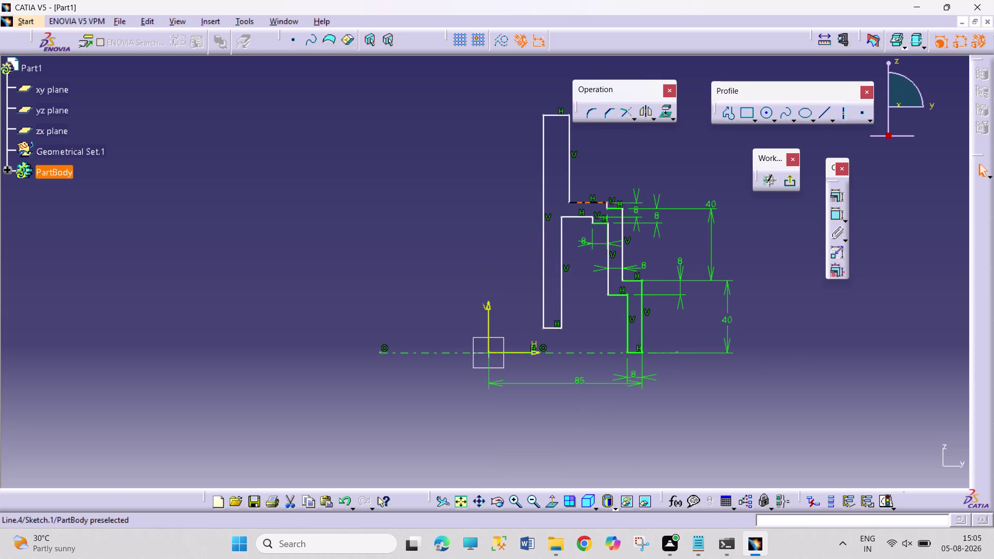
drag(582, 201, 582, 178)
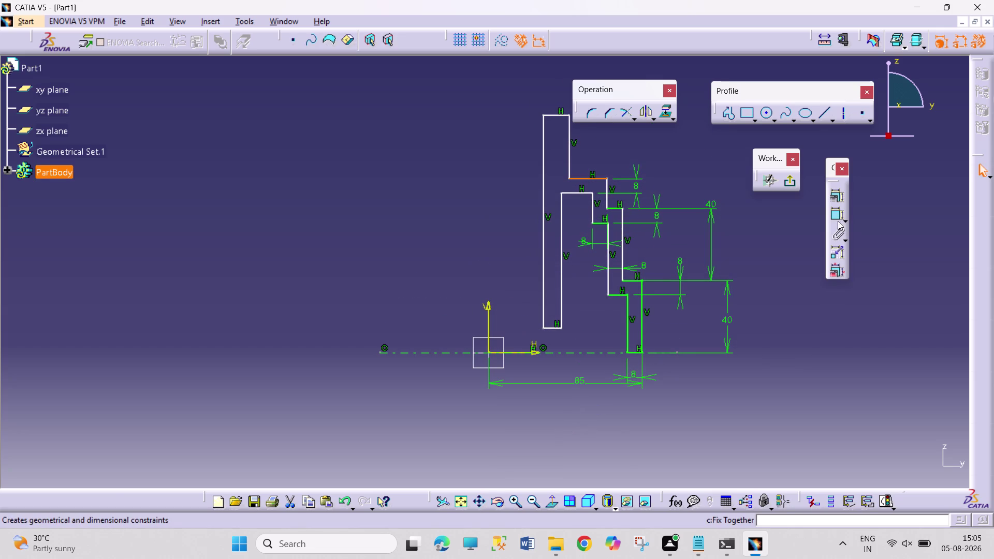
click(812, 308)
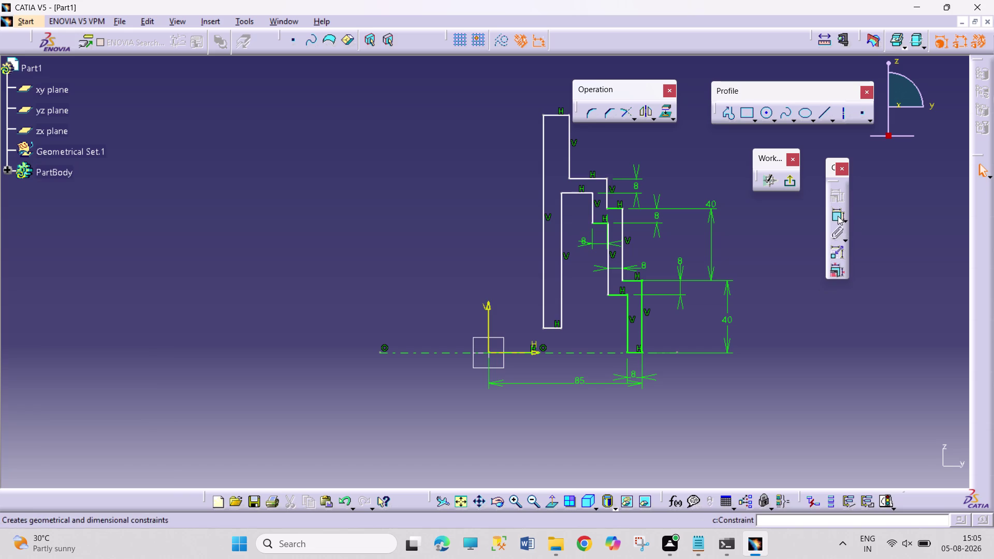
click(837, 215)
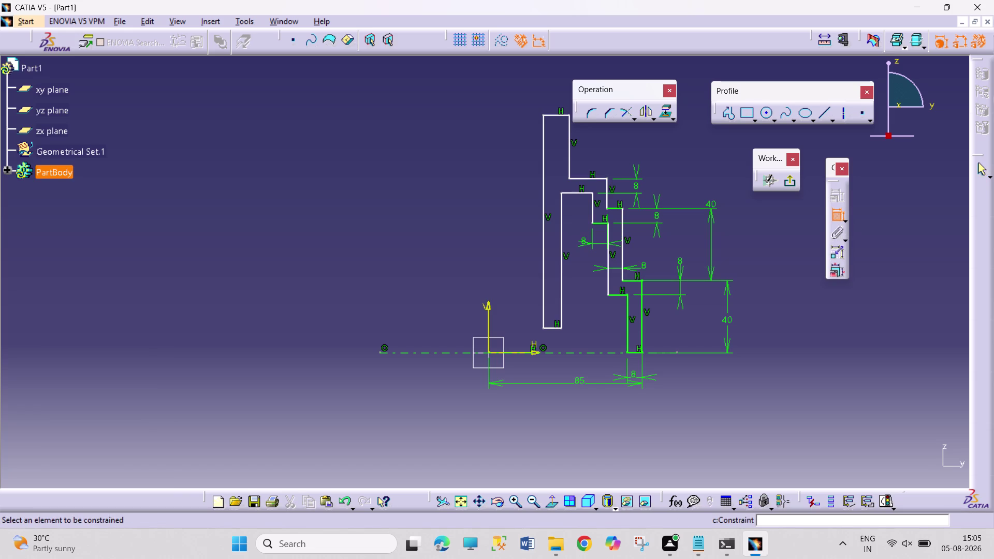
click(608, 199)
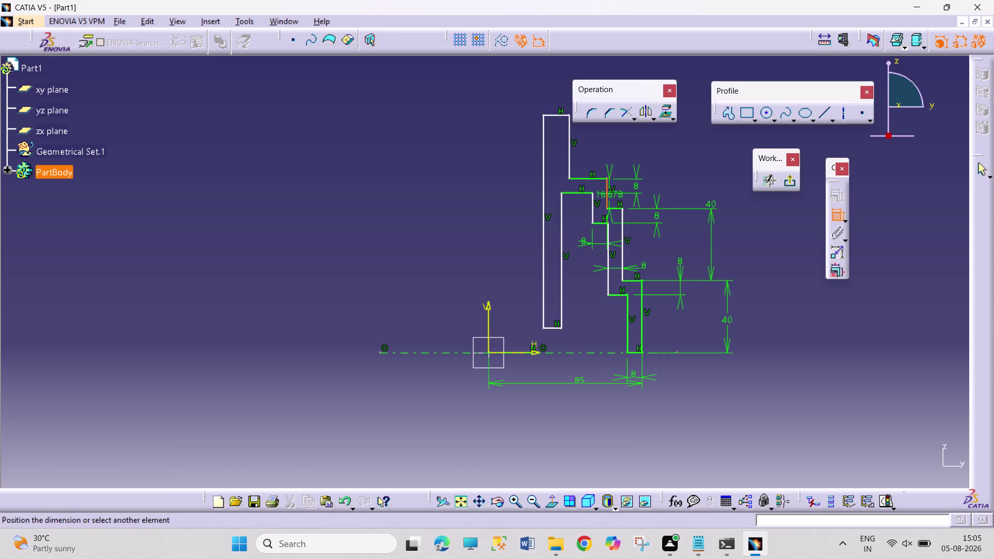
click(689, 201)
double_click(690, 196)
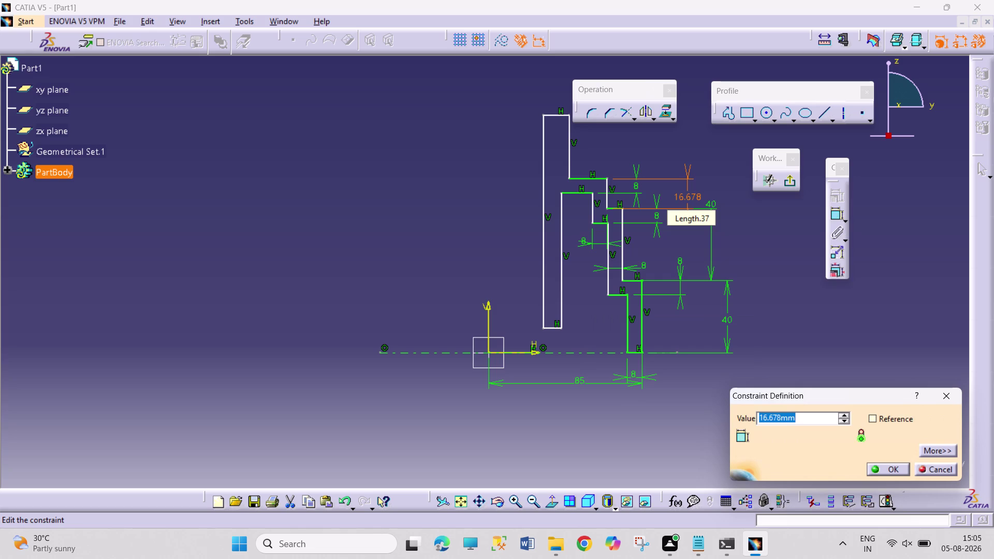
text(40)
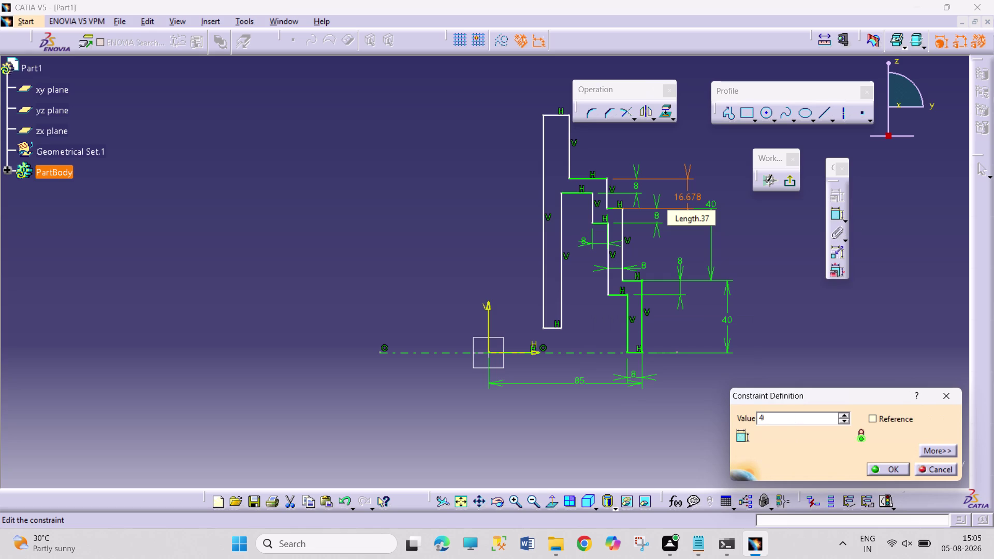
key(Return)
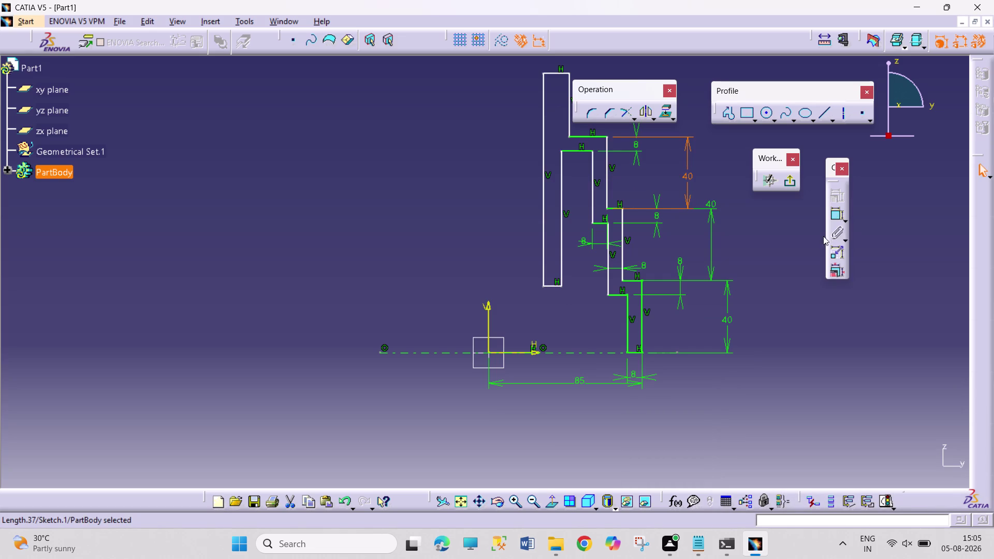
click(838, 216)
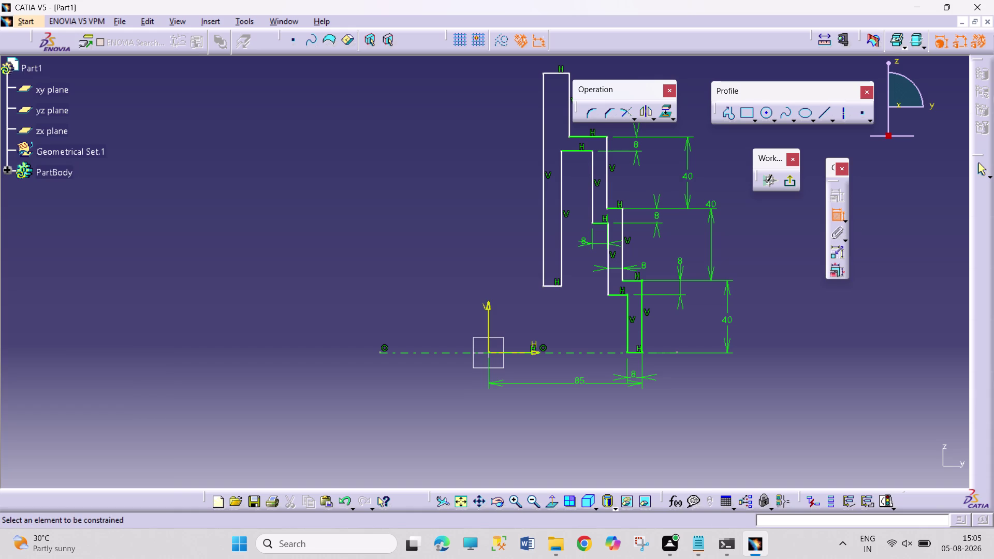
Dimension the top step up to the profile's top edge as 40 mm.
middle_drag(745, 275, 743, 280)
middle_click(739, 301)
middle_drag(517, 247, 525, 257)
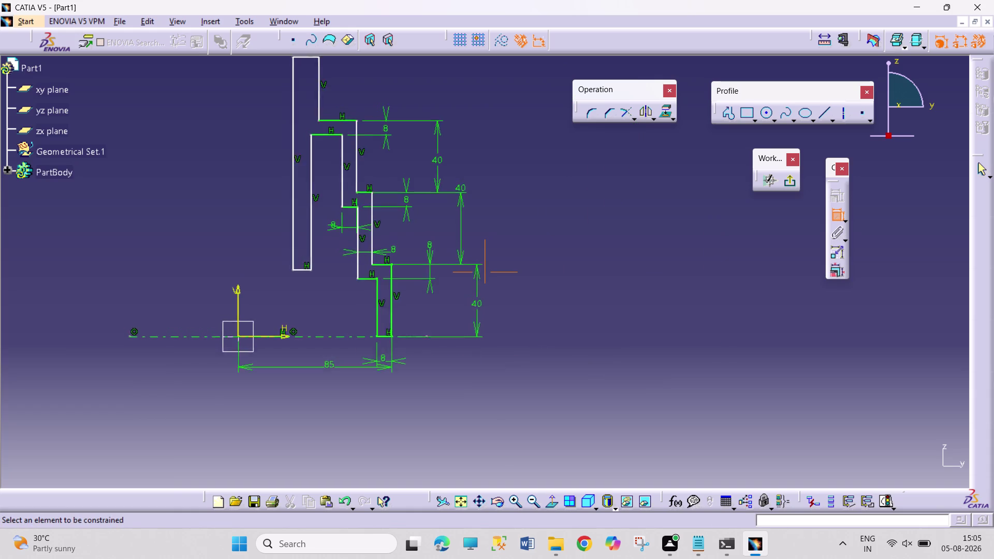
middle_drag(524, 257, 616, 323)
click(413, 163)
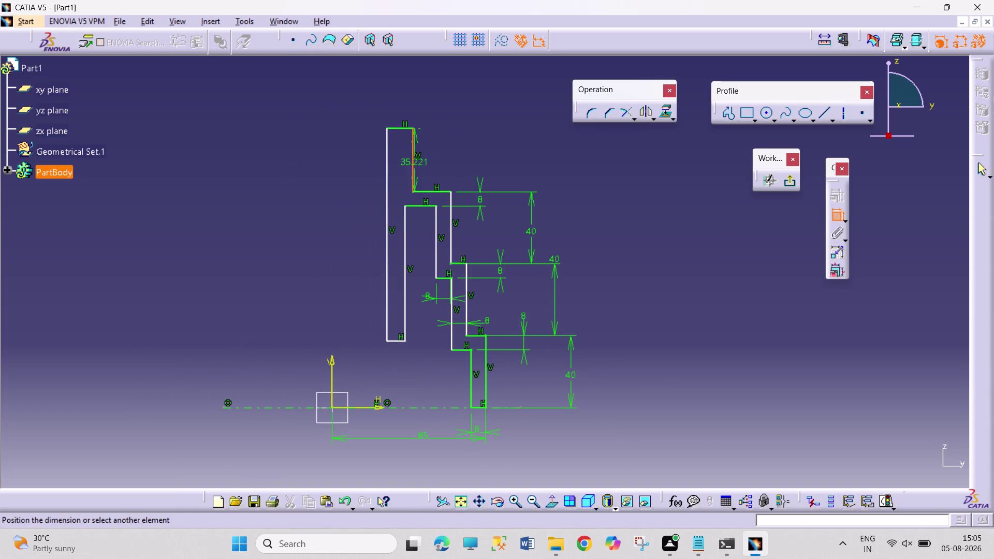
click(532, 160)
double_click(530, 158)
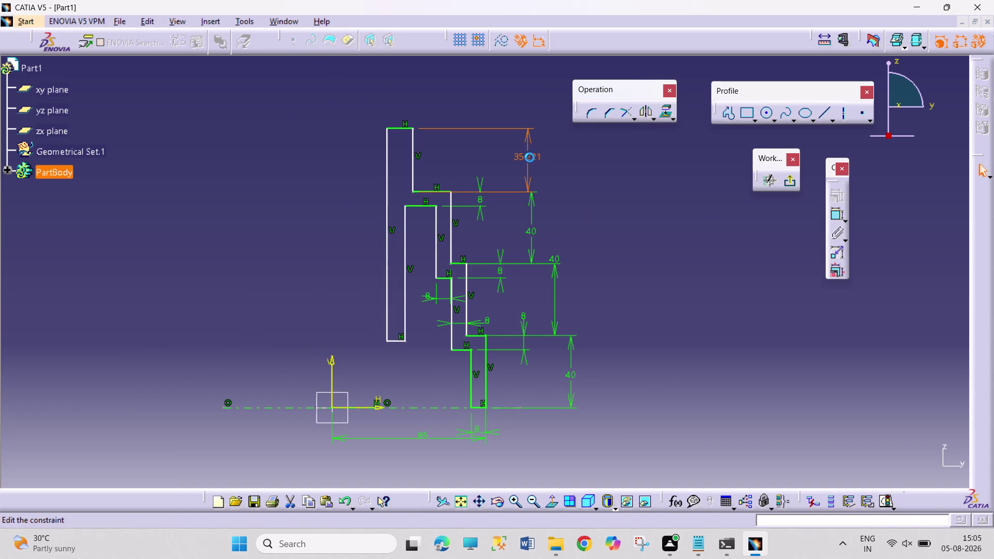
text(40)
key(Return)
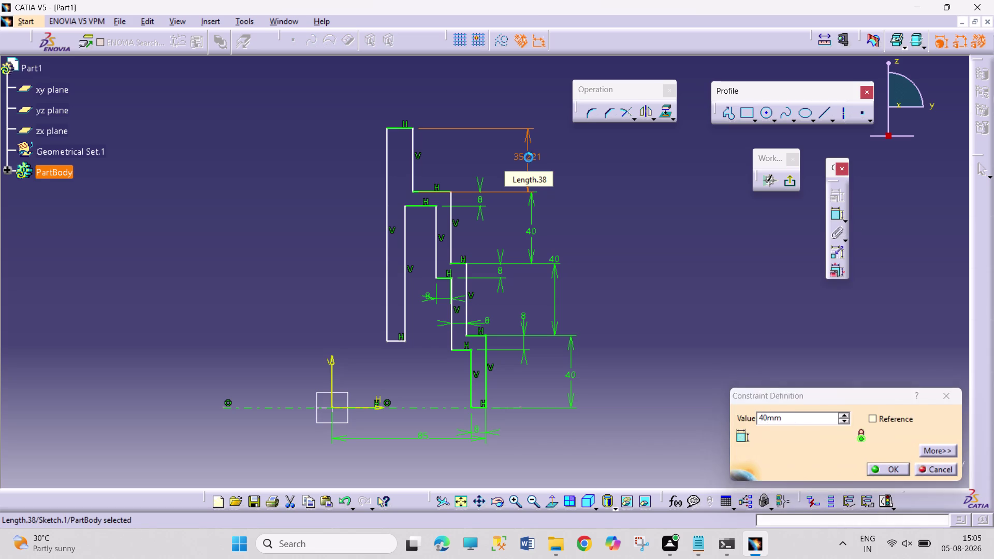
click(617, 162)
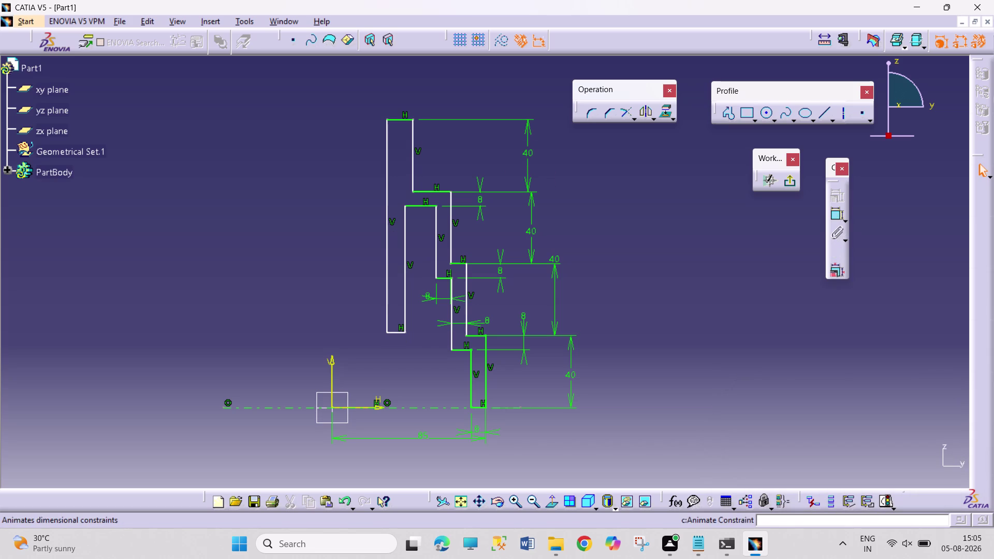
click(833, 213)
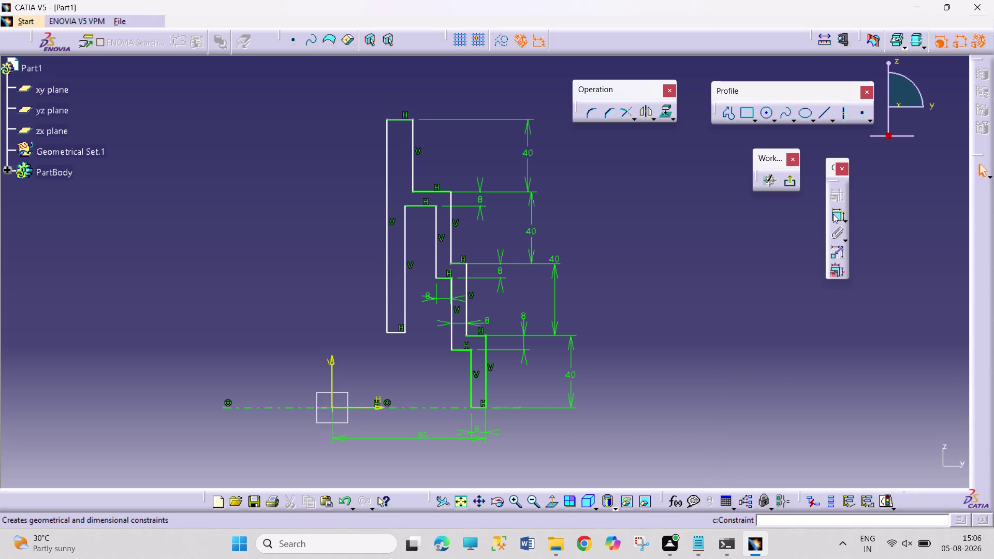
click(437, 245)
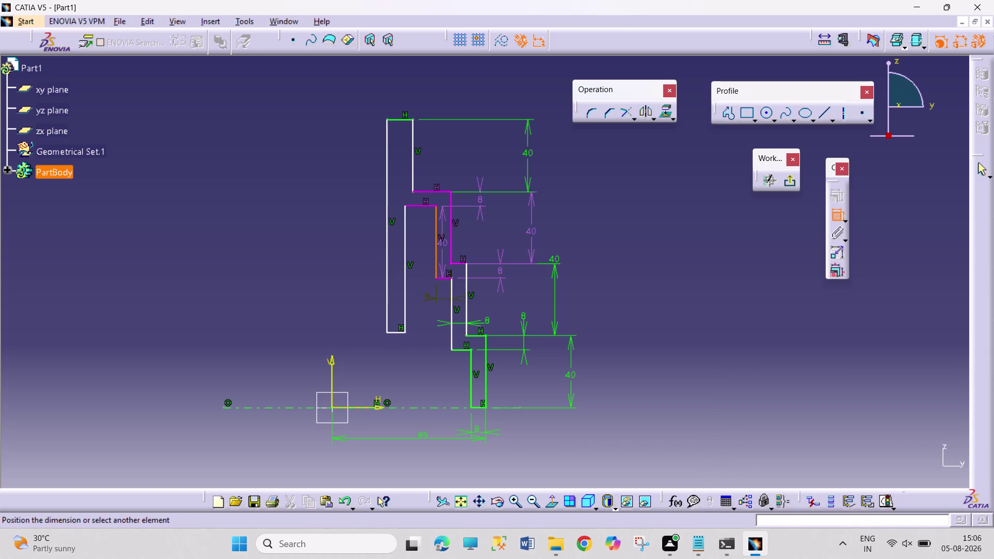
click(451, 244)
click(492, 241)
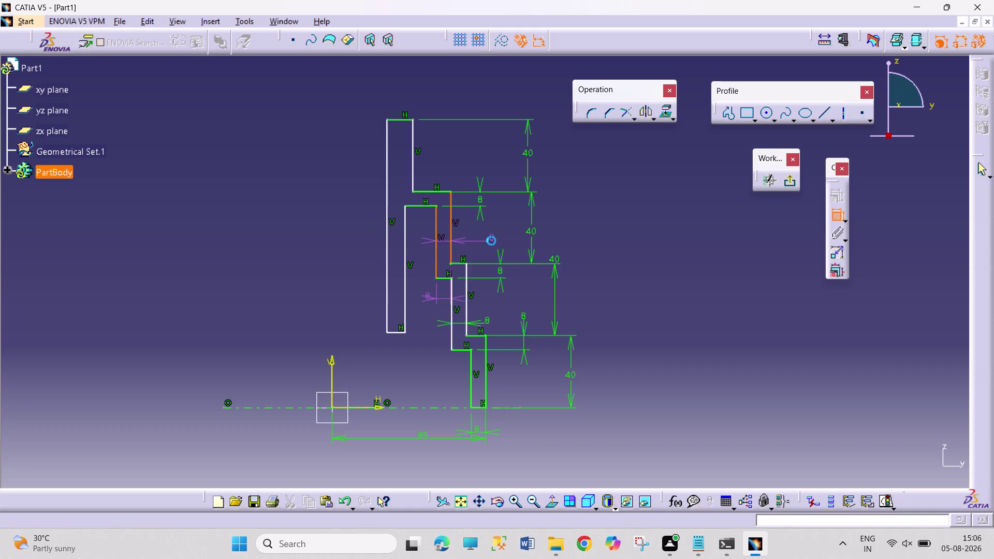
right_click(487, 239)
click(522, 415)
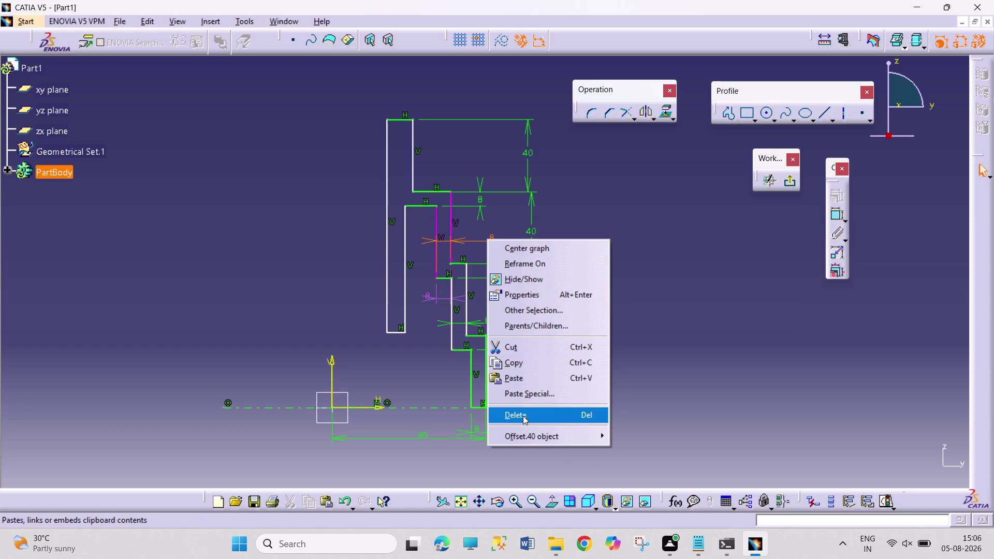
click(652, 340)
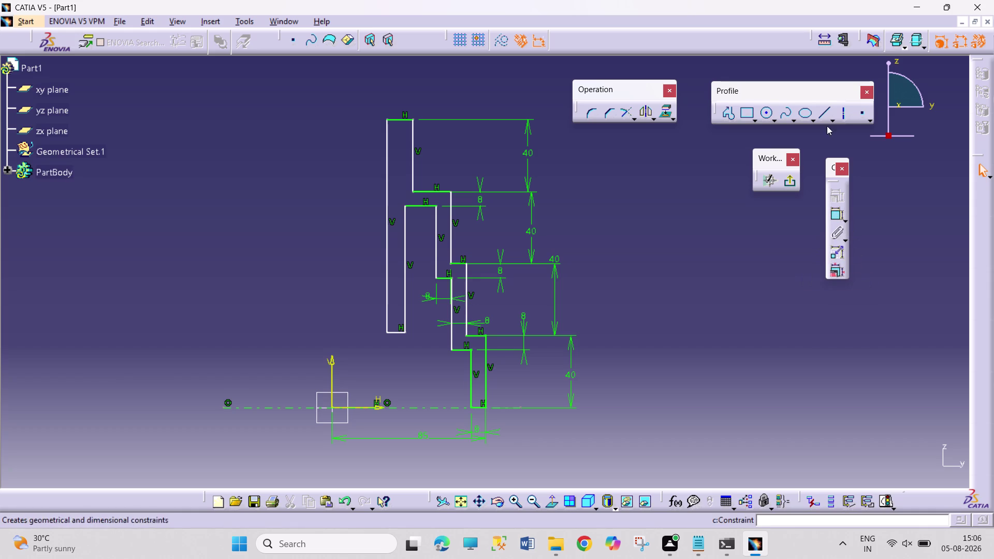
click(842, 118)
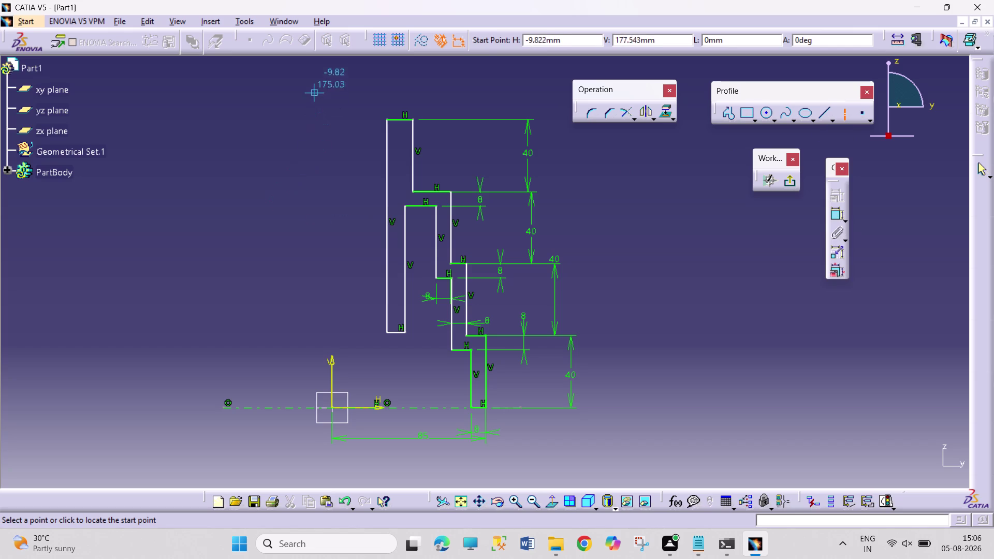
Draw a vertical axis through the origin, from above the profile to below it.
click(336, 89)
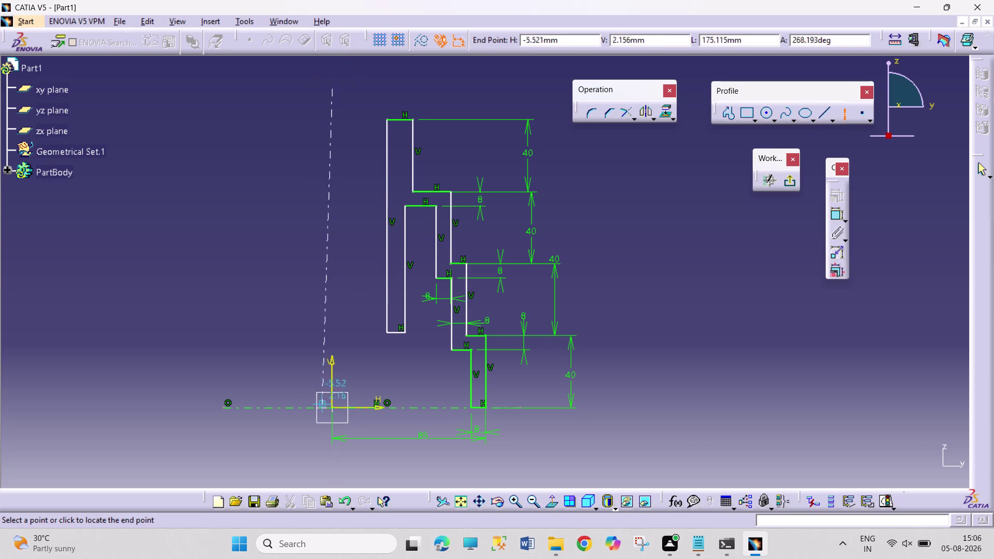
click(331, 454)
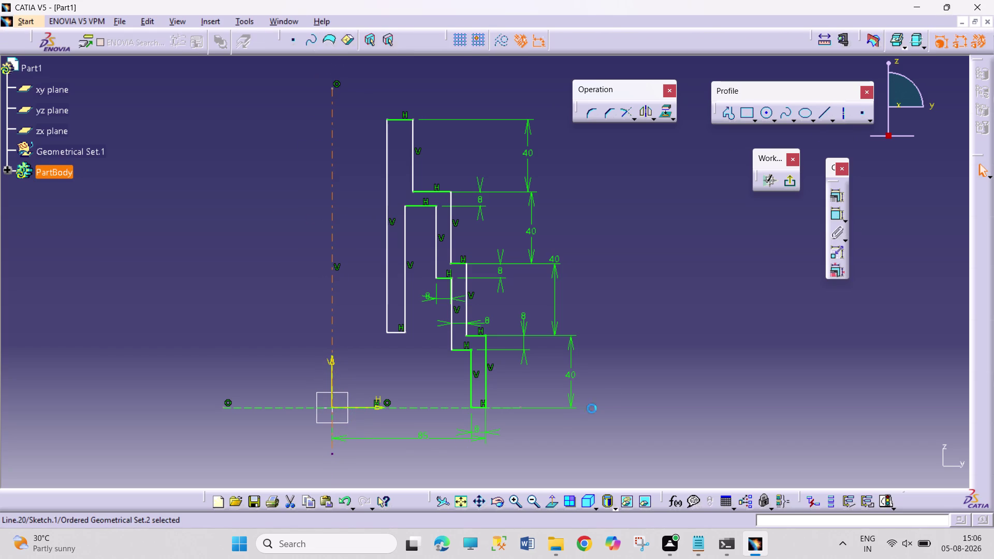
click(716, 344)
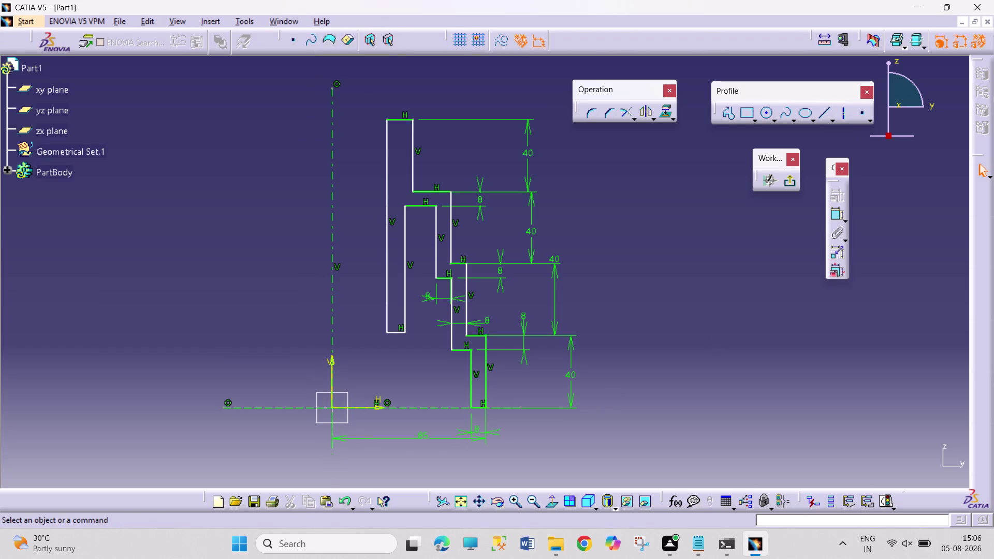
click(834, 216)
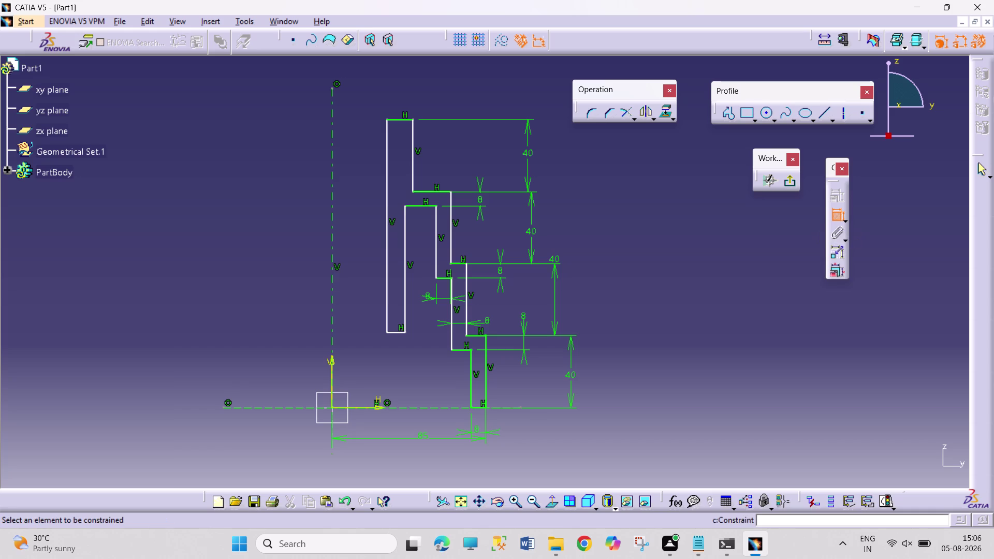
click(331, 151)
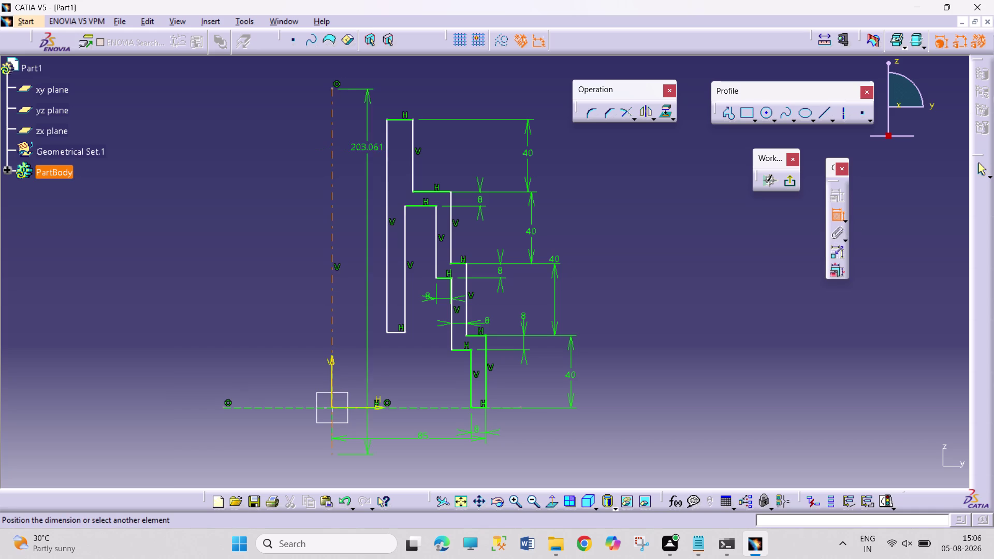
Offset the profile's left edge 15 mm from the vertical axis.
click(387, 152)
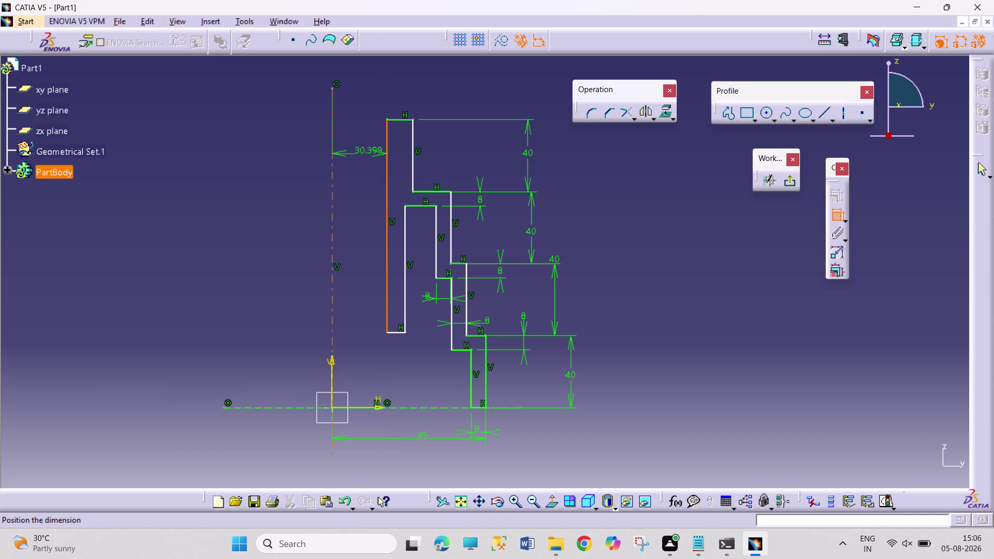
click(363, 156)
double_click(365, 152)
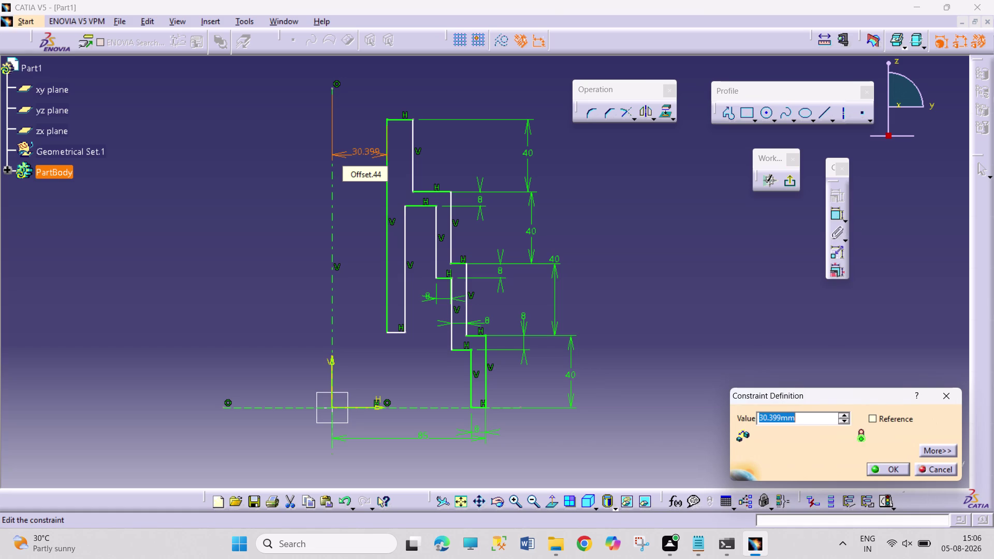
text(15)
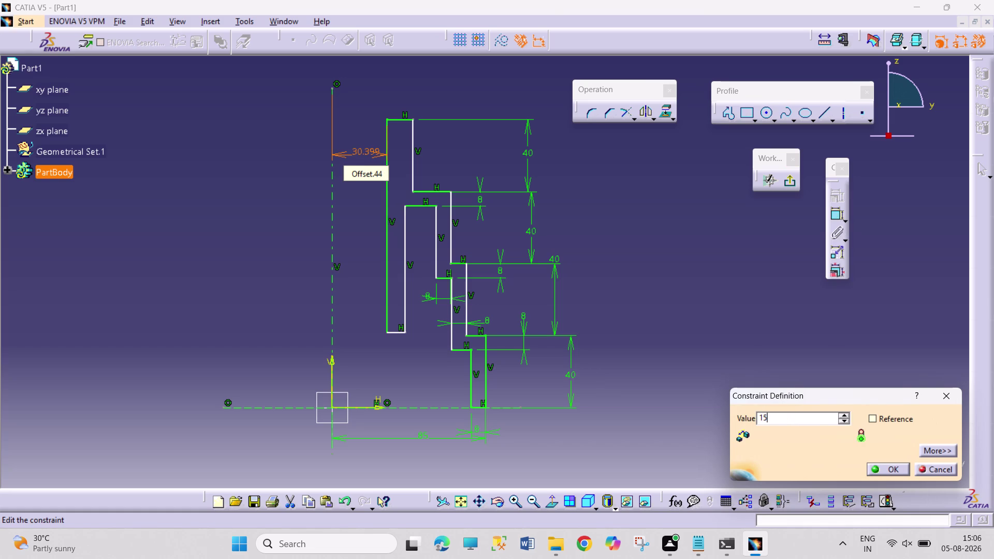
key(Return)
click(699, 243)
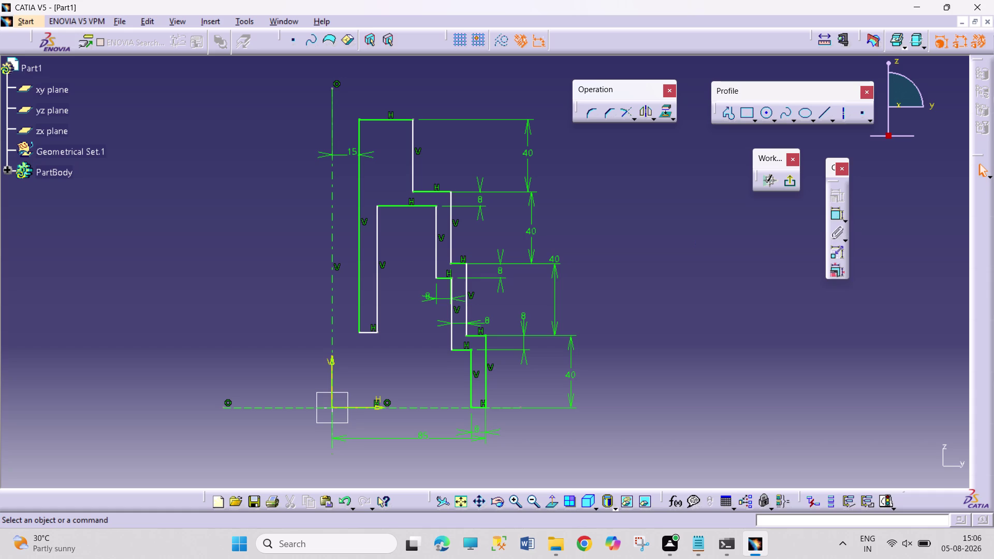
Dimension the top column's right edge 40 mm from the vertical axis.
click(837, 216)
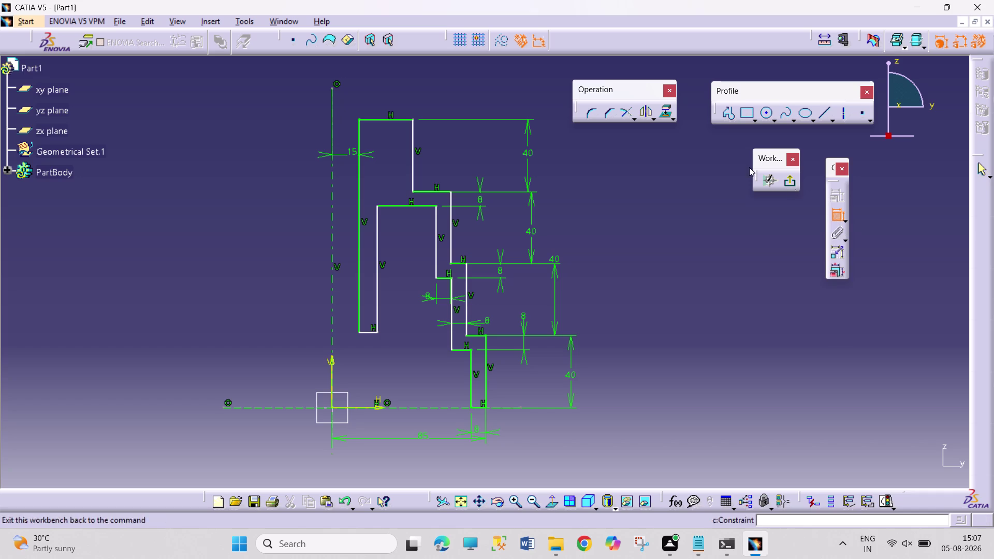
click(332, 131)
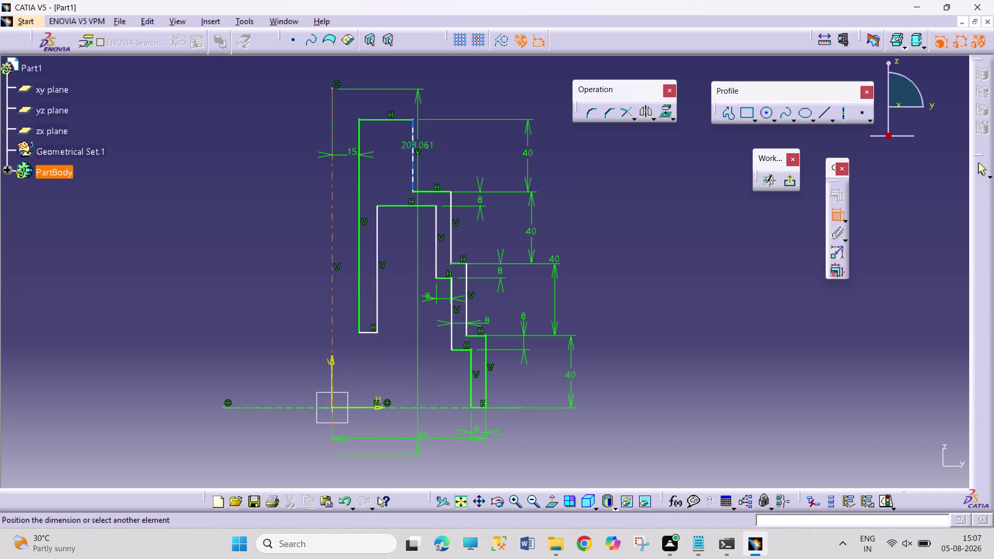
click(410, 149)
click(383, 93)
double_click(387, 89)
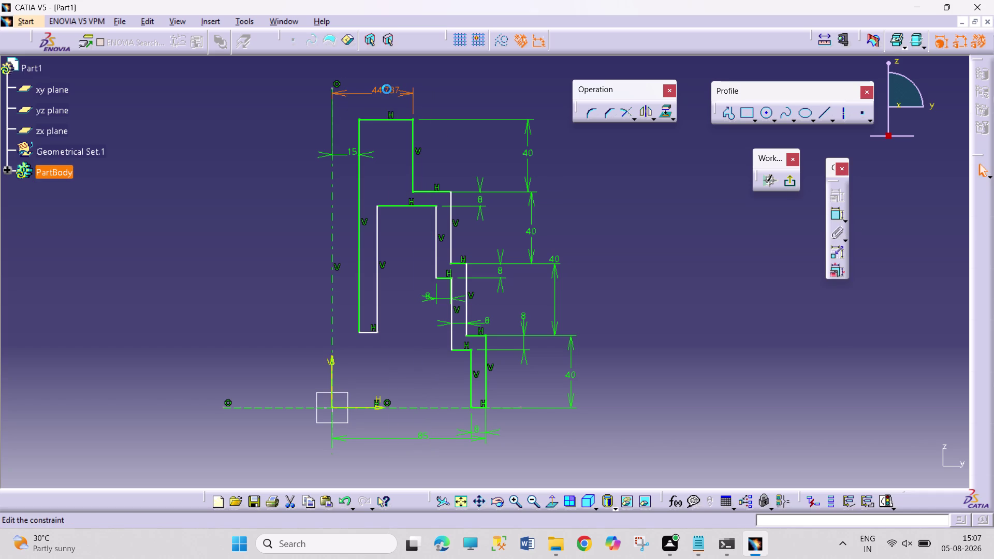
text(40)
key(Return)
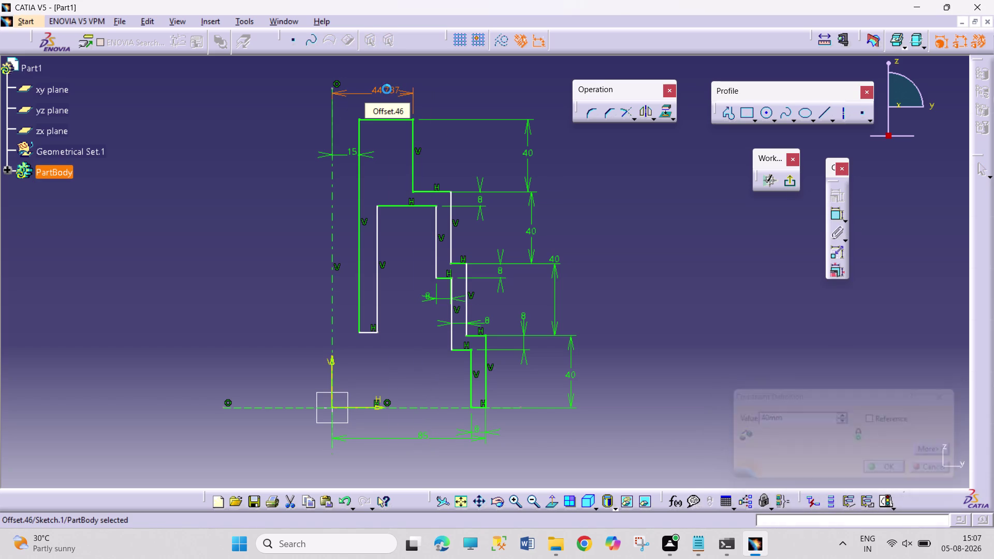
click(655, 232)
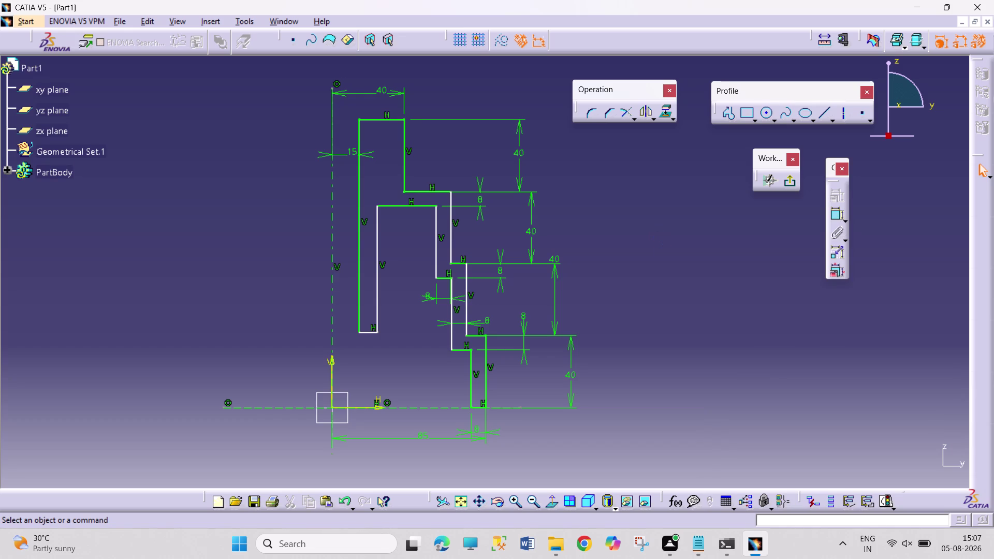
click(836, 214)
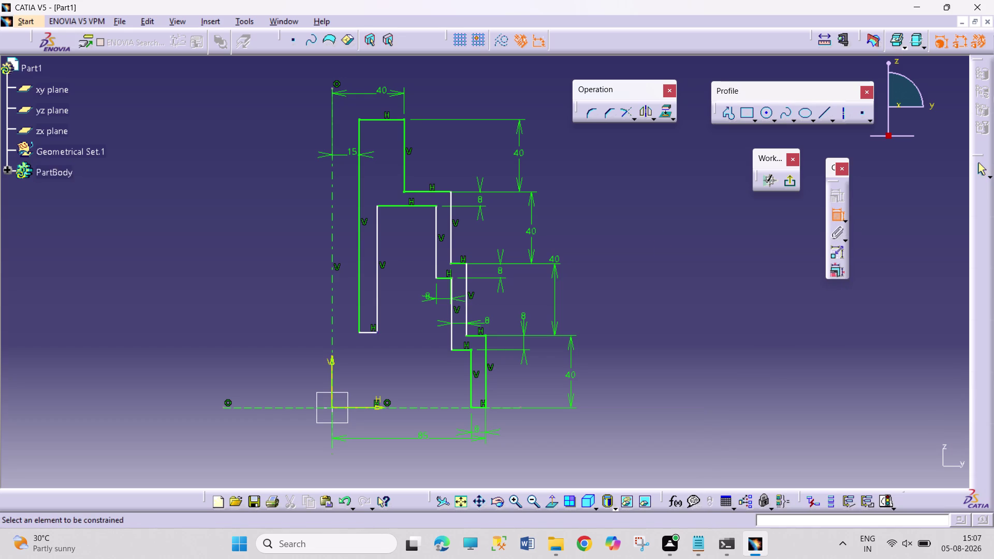
click(331, 258)
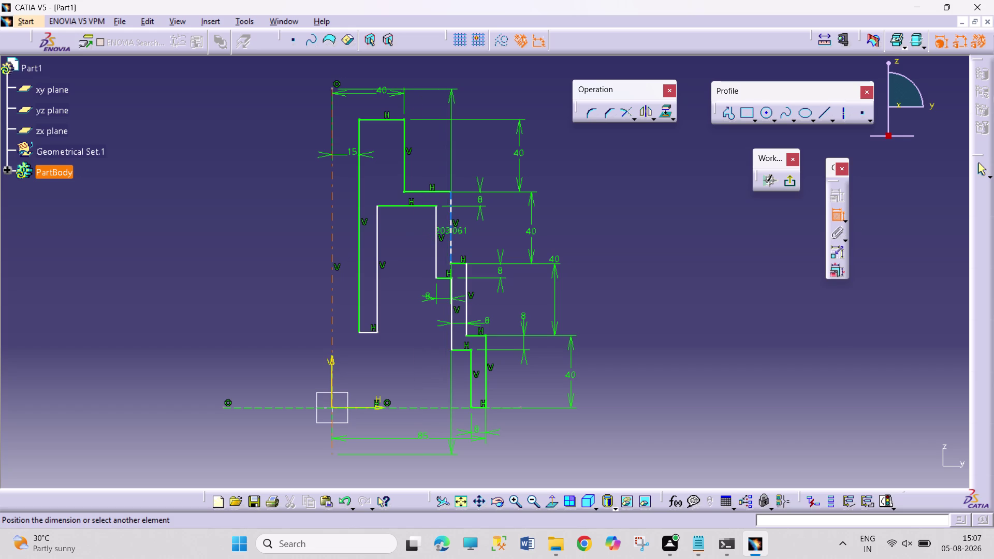
click(451, 234)
click(280, 252)
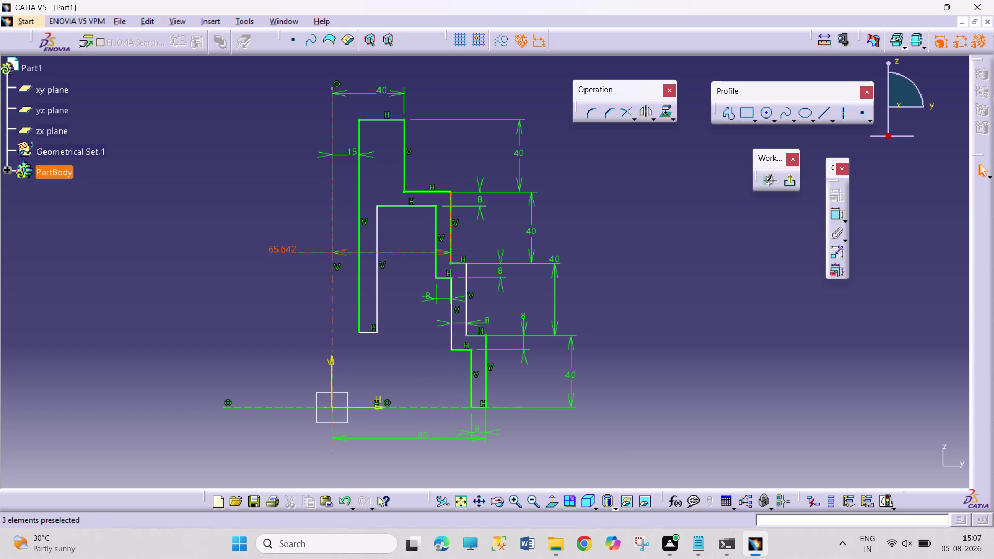
right_click(286, 249)
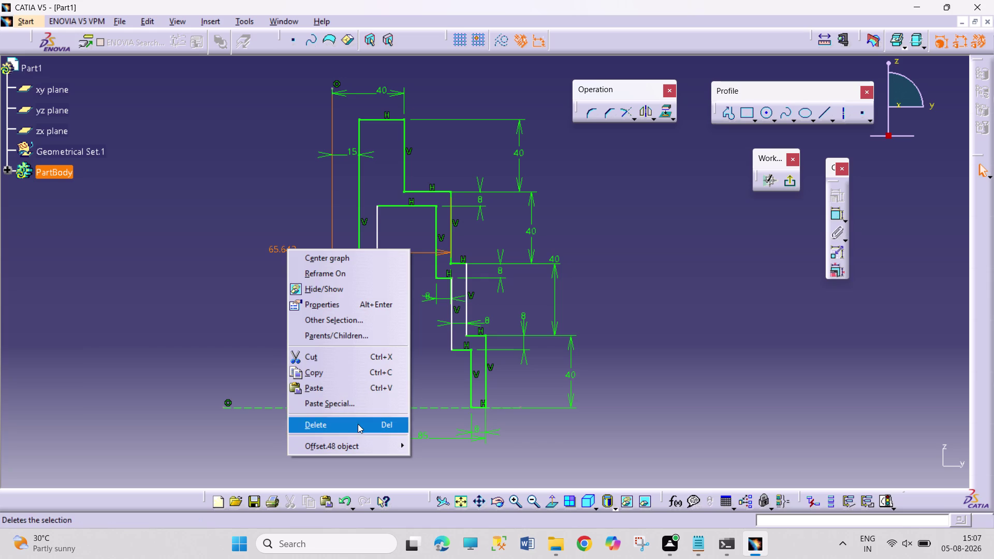
click(358, 424)
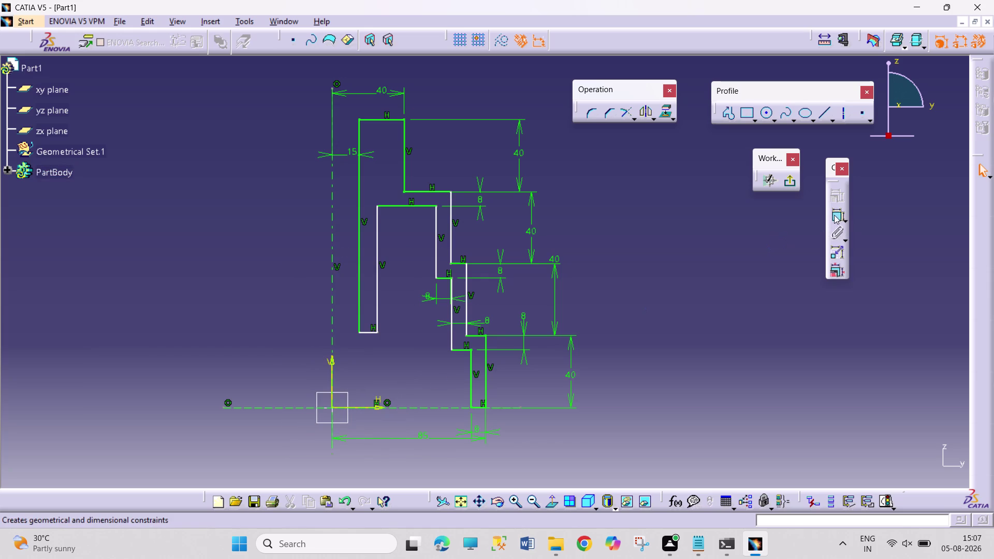
click(836, 215)
click(443, 192)
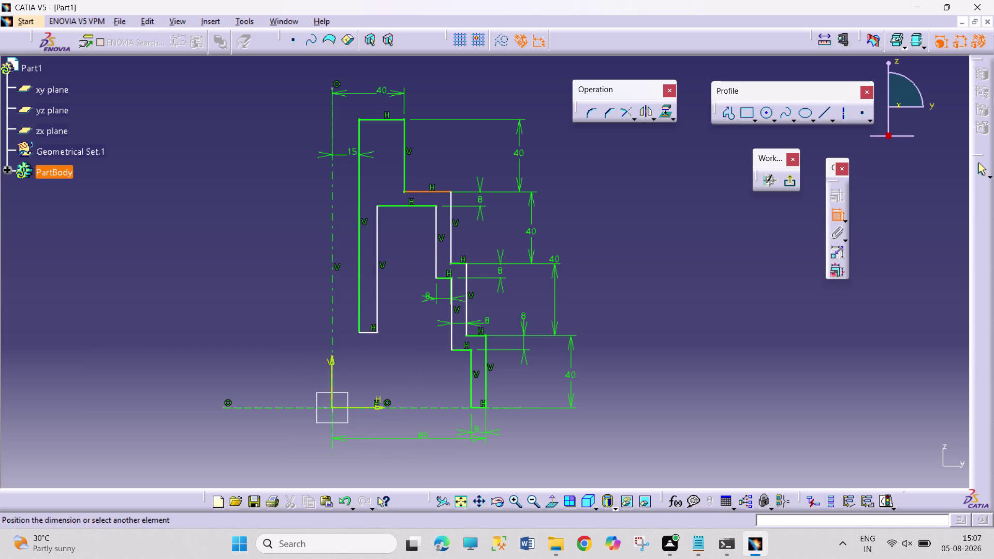
click(439, 164)
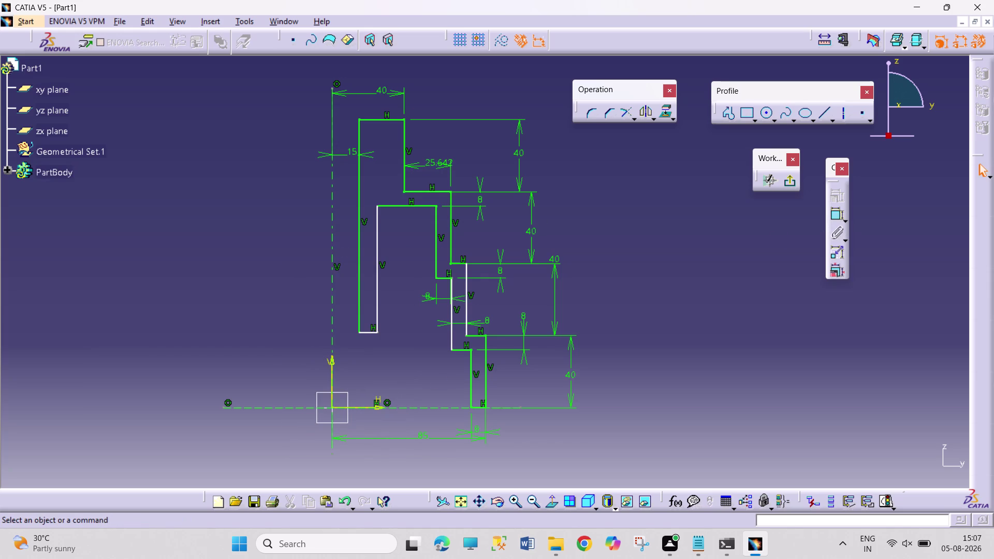
double_click(439, 160)
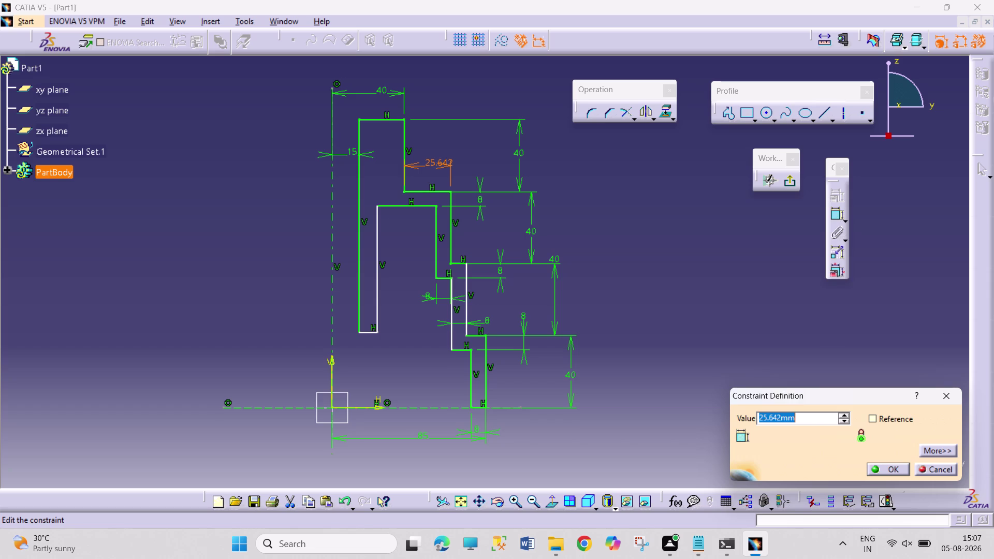
right_click(446, 163)
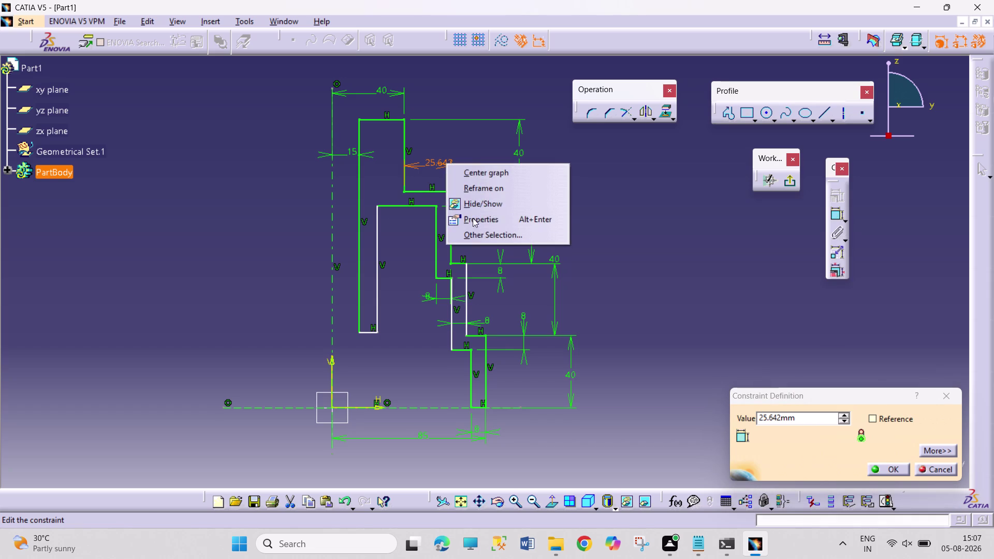
click(646, 216)
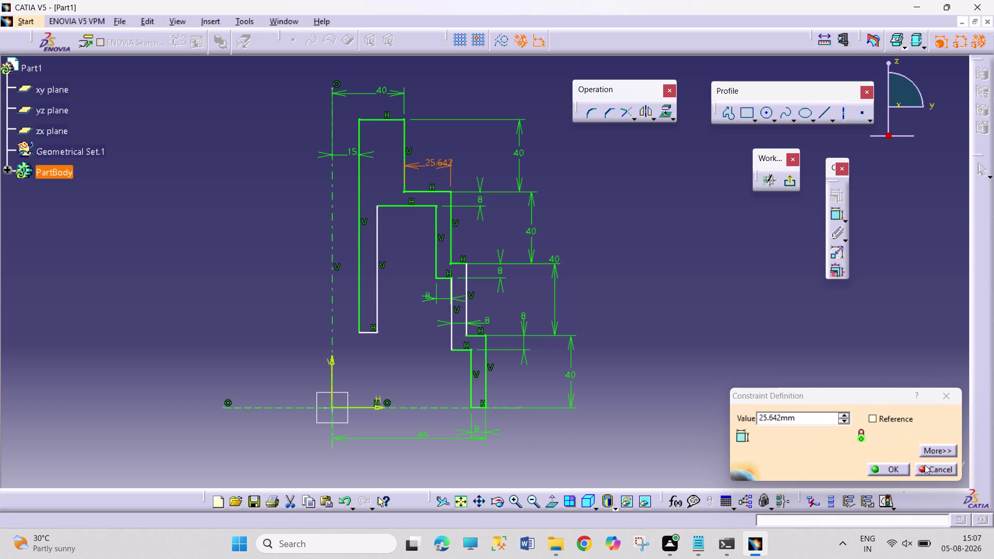
click(926, 464)
right_click(433, 165)
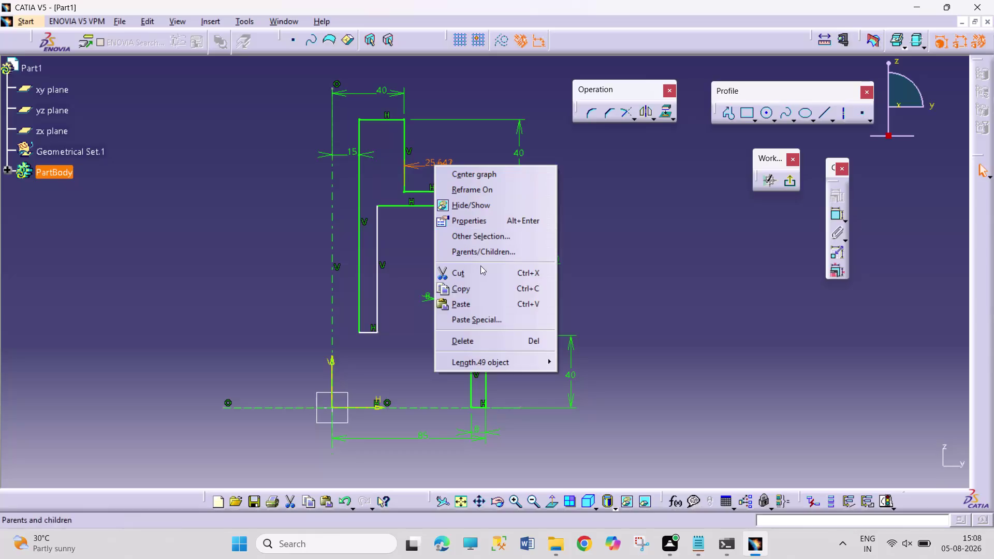
click(494, 347)
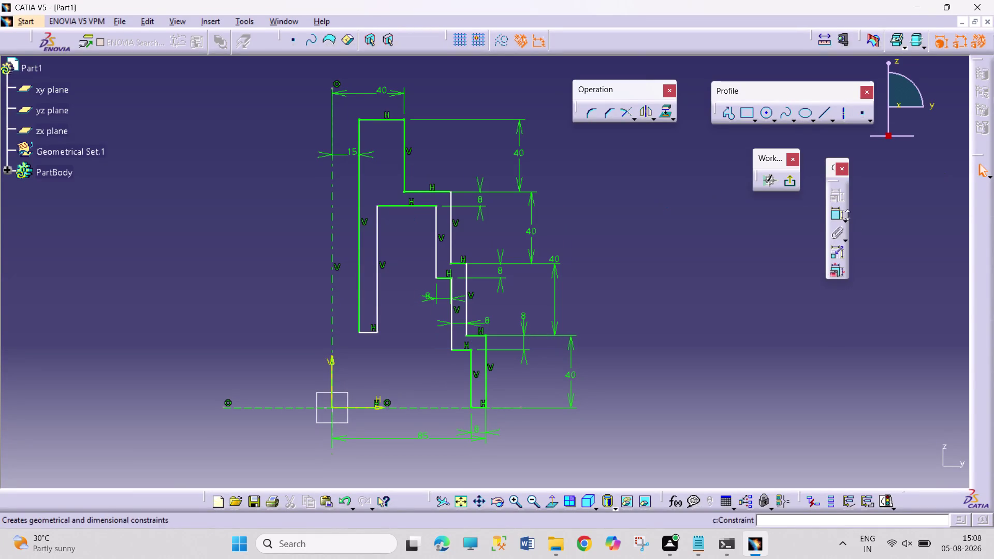
click(832, 217)
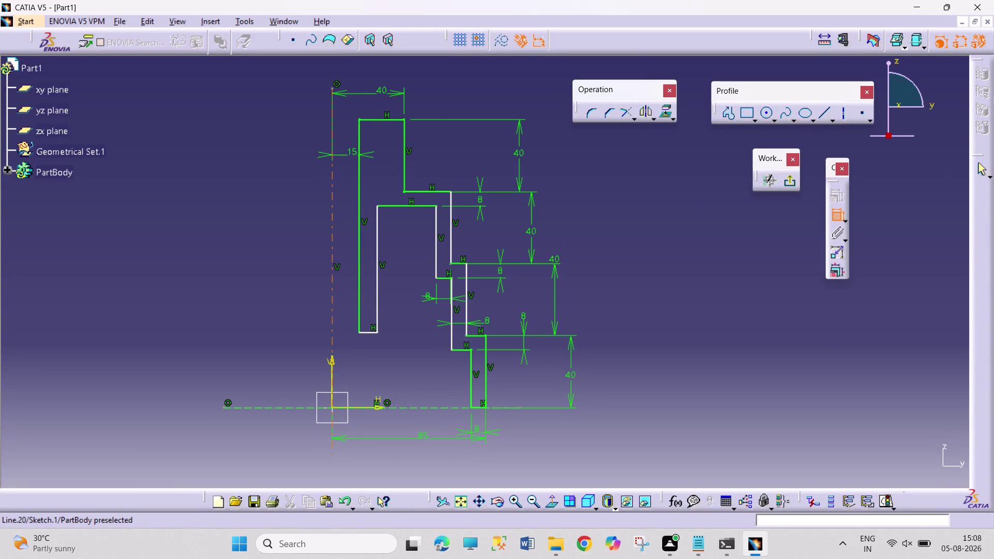
Add a 55 mm offset from the vertical axis to the second step's vertical edge.
click(330, 182)
click(451, 216)
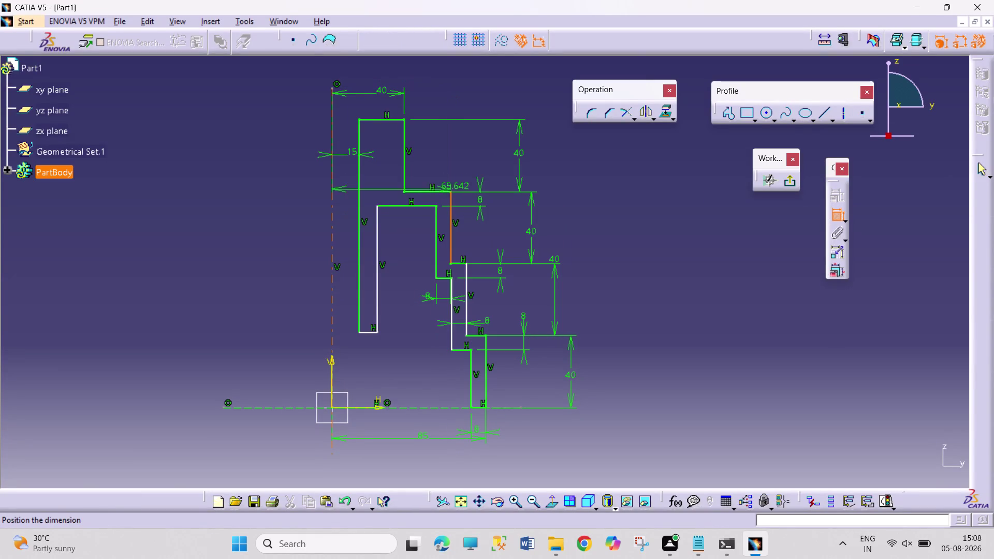
click(472, 167)
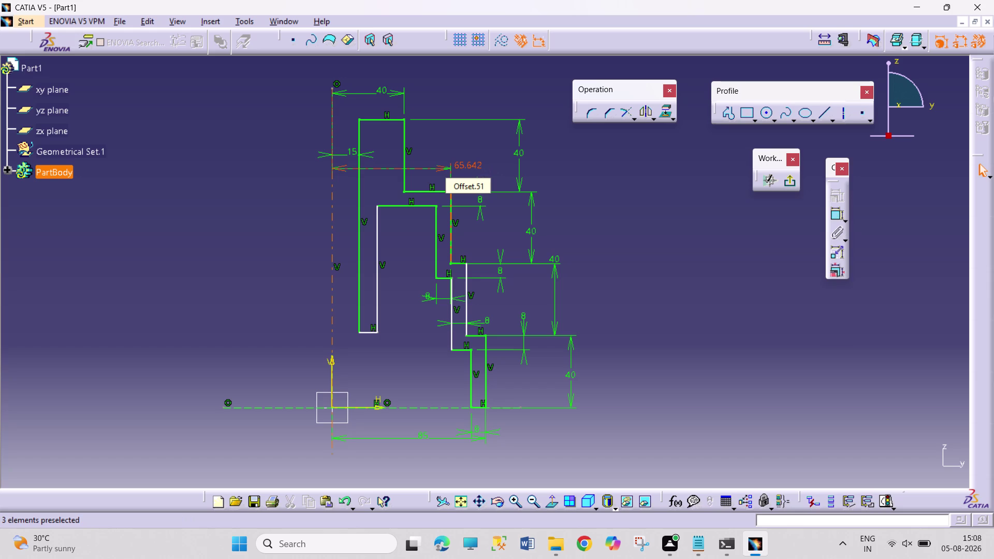
double_click(469, 163)
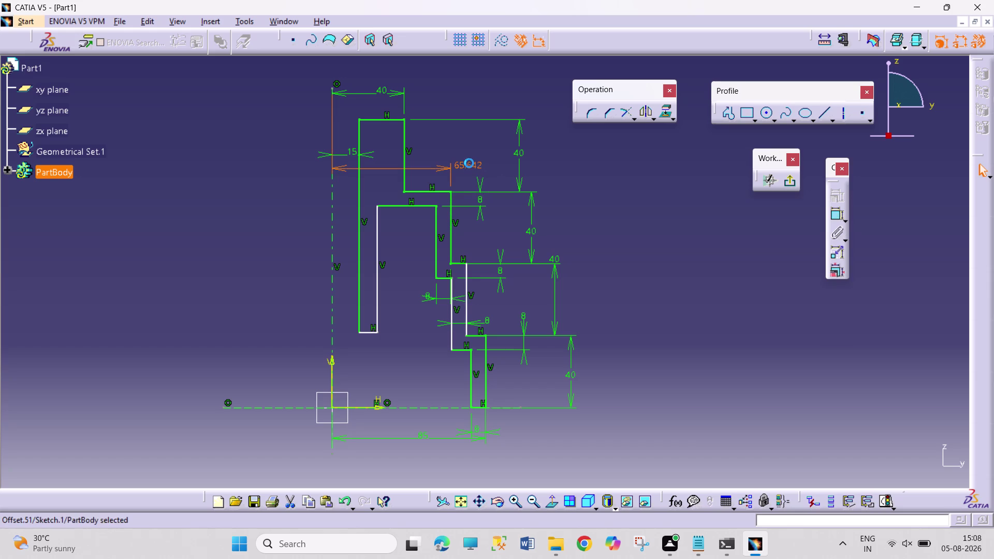
text(55)
key(Return)
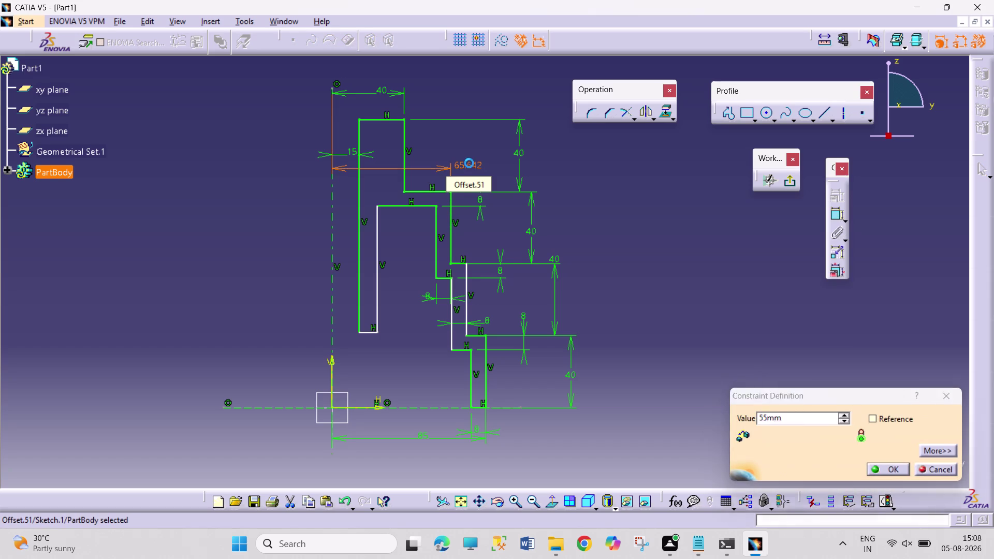
click(695, 300)
Add a 70 mm offset from the vertical axis to the third step's vertical edge.
click(836, 214)
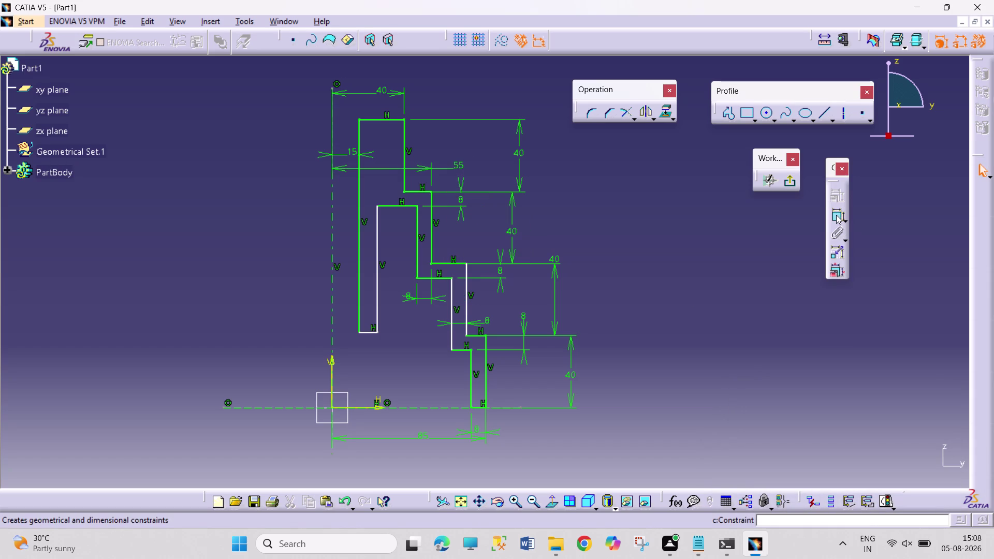
click(331, 282)
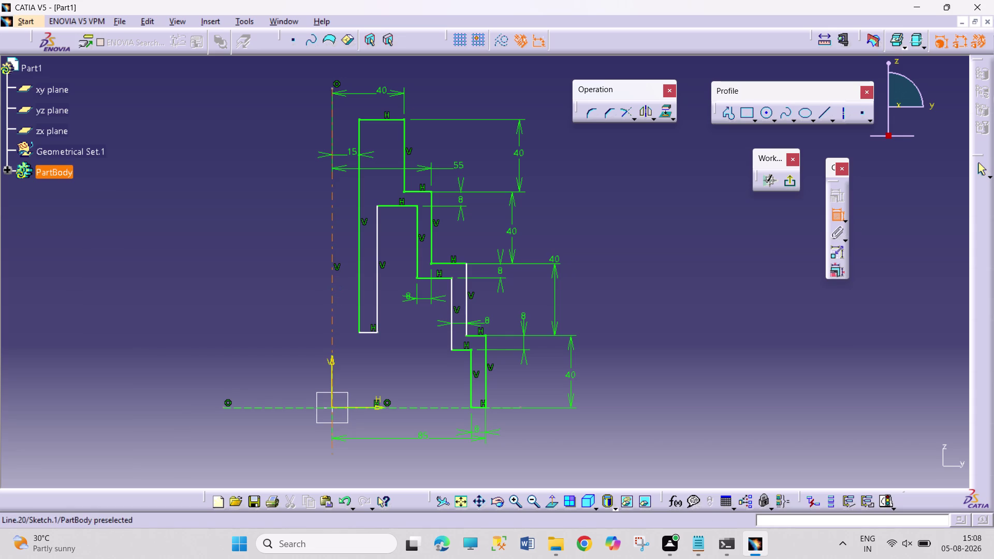
click(464, 298)
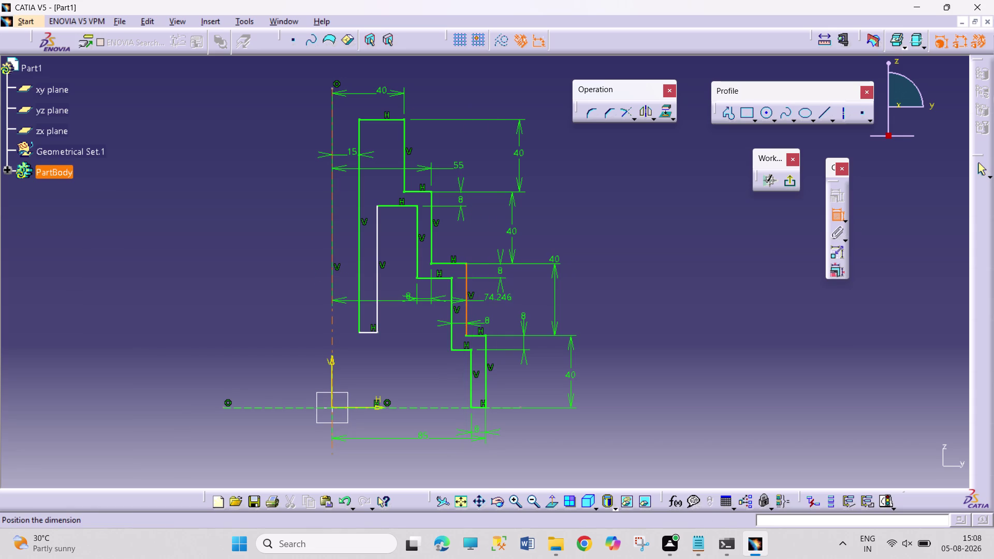
click(503, 300)
double_click(508, 296)
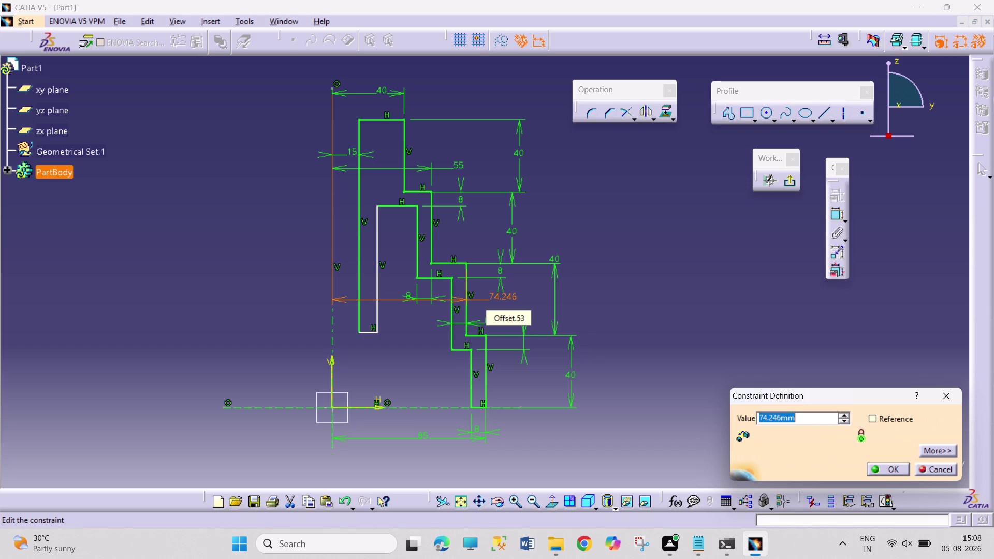
text(70)
key(Return)
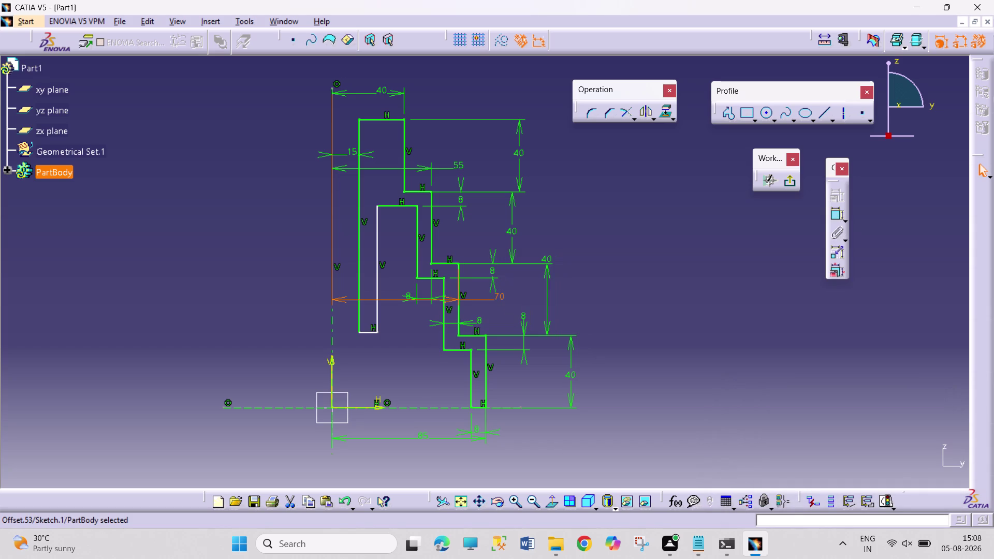
click(656, 324)
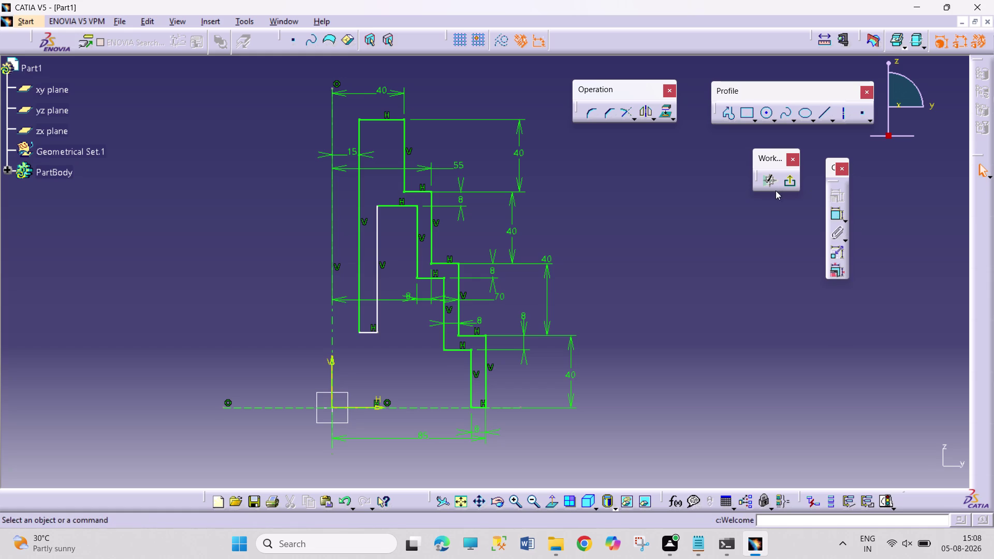
click(832, 214)
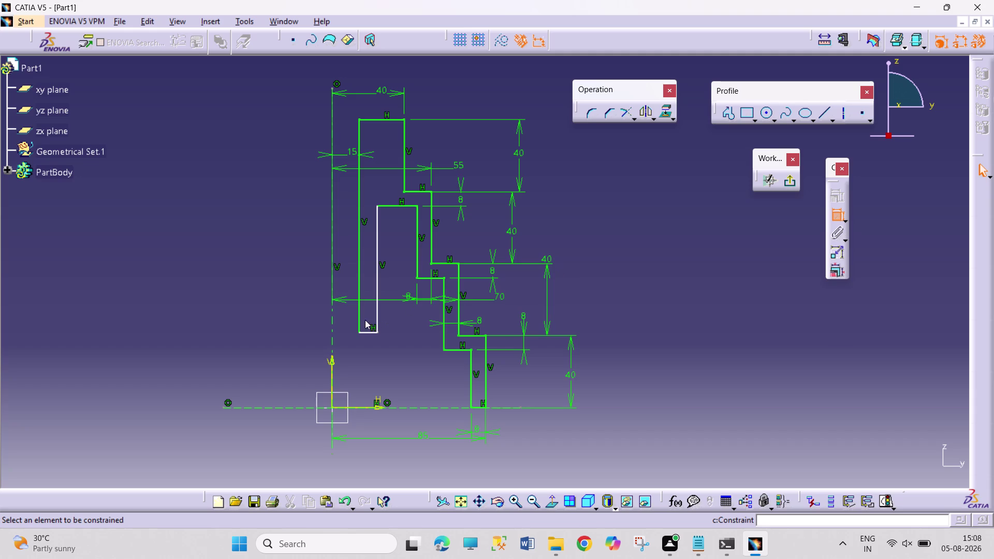
Place an unwanted length dimension on the inner left vertical edge and bring up its options.
click(330, 321)
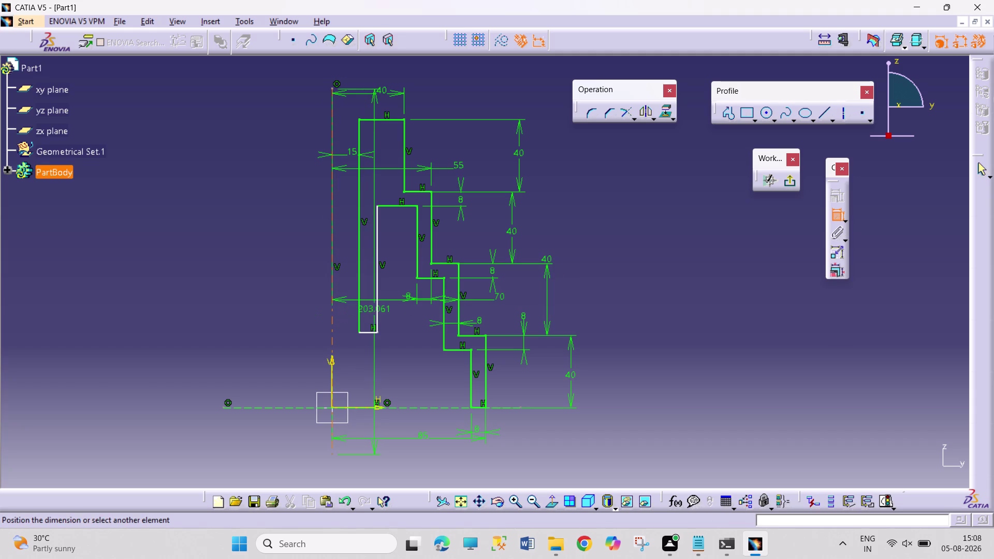
click(375, 312)
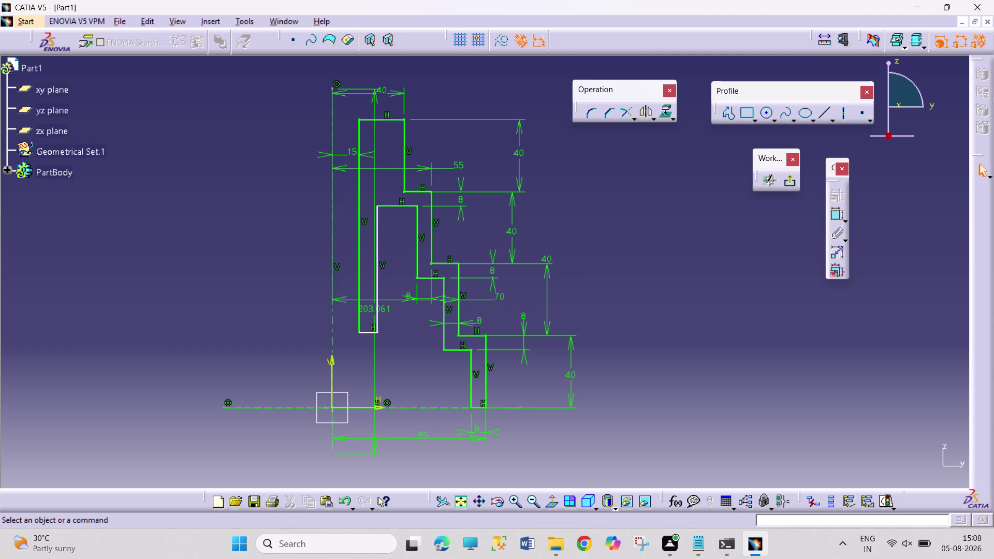
right_click(369, 308)
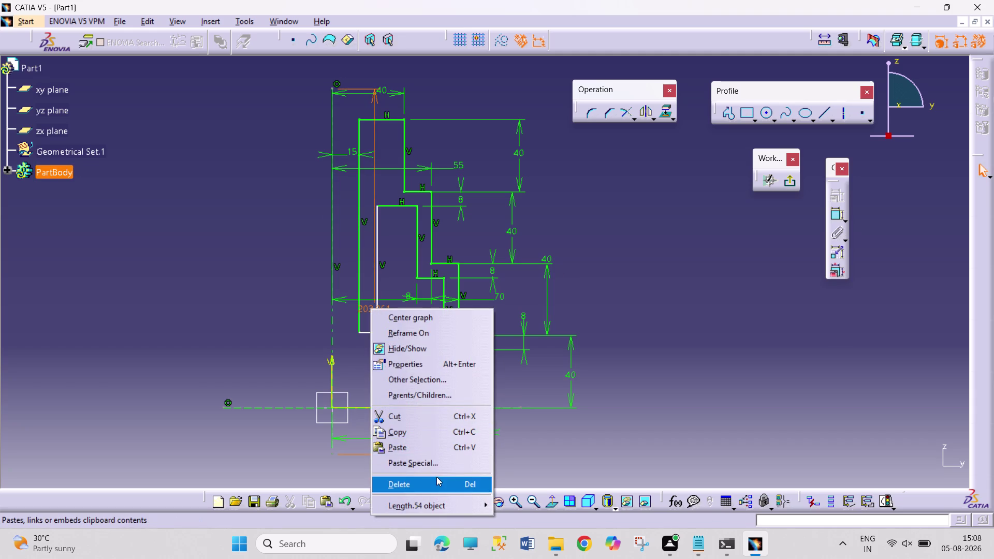
Constrain the inner left vertical line to an offset of 30 from the vertical axis.
click(436, 477)
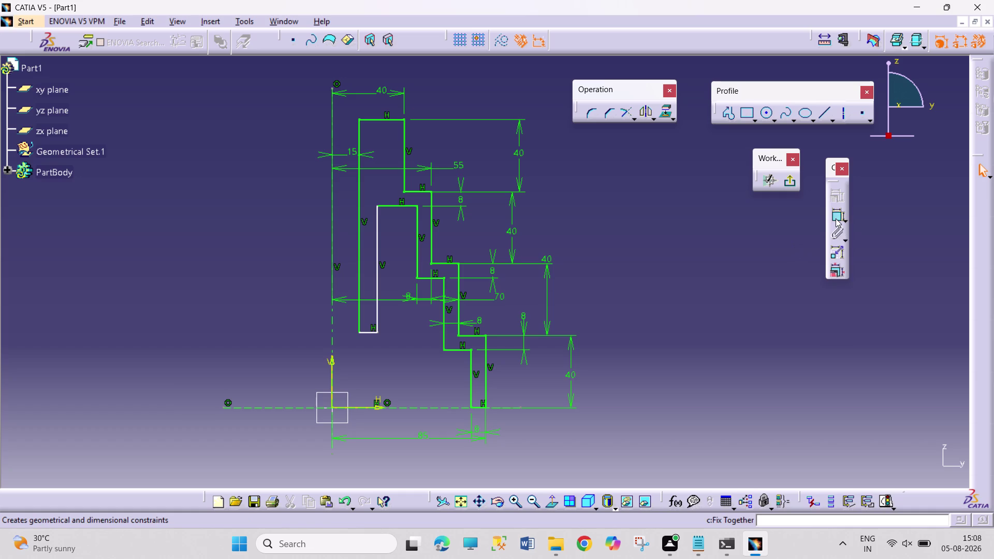
click(836, 218)
click(378, 316)
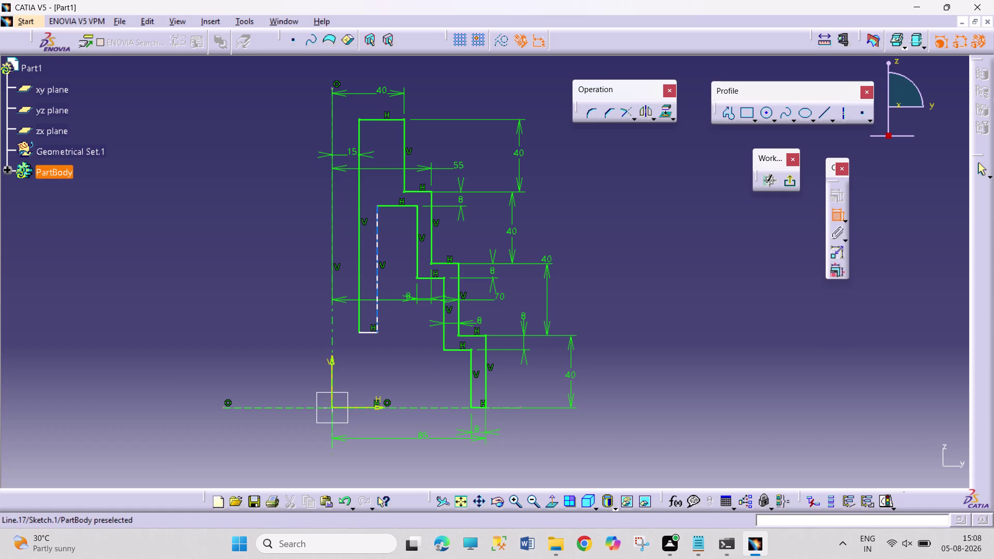
click(333, 333)
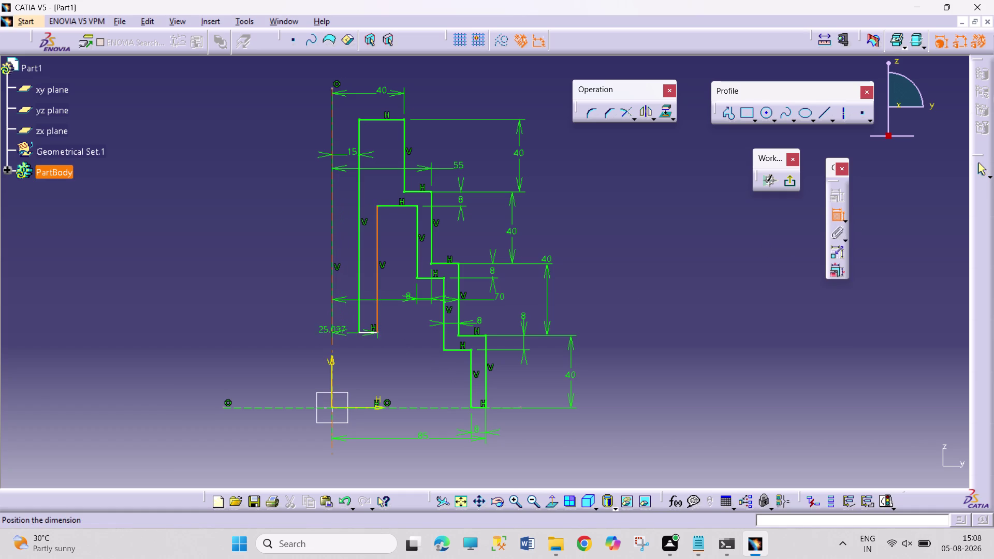
click(275, 330)
double_click(280, 327)
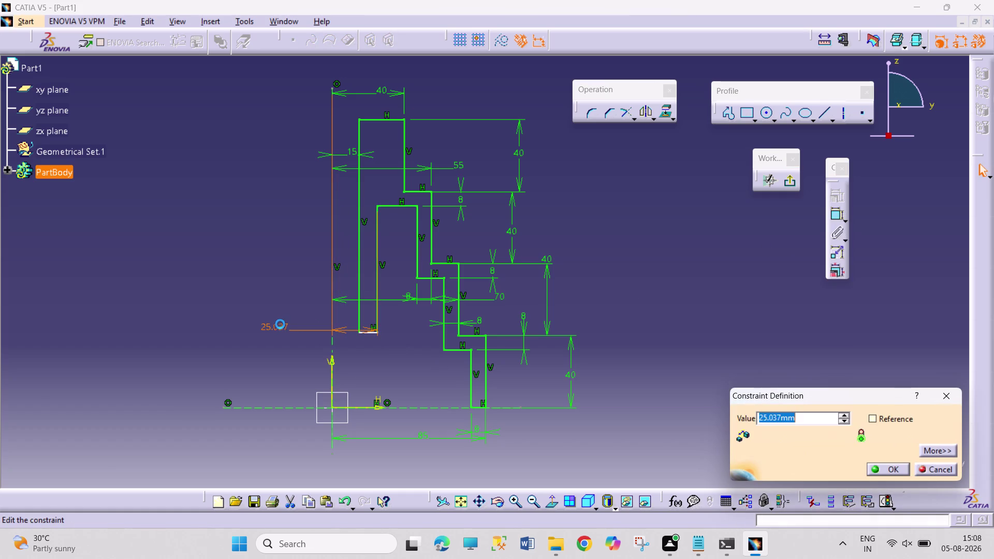
text(30)
key(Return)
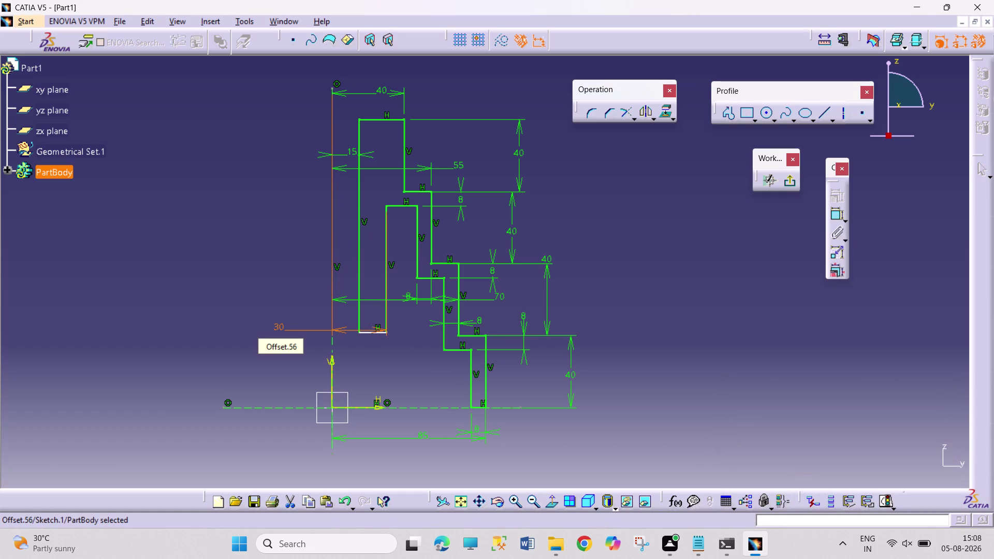
click(433, 365)
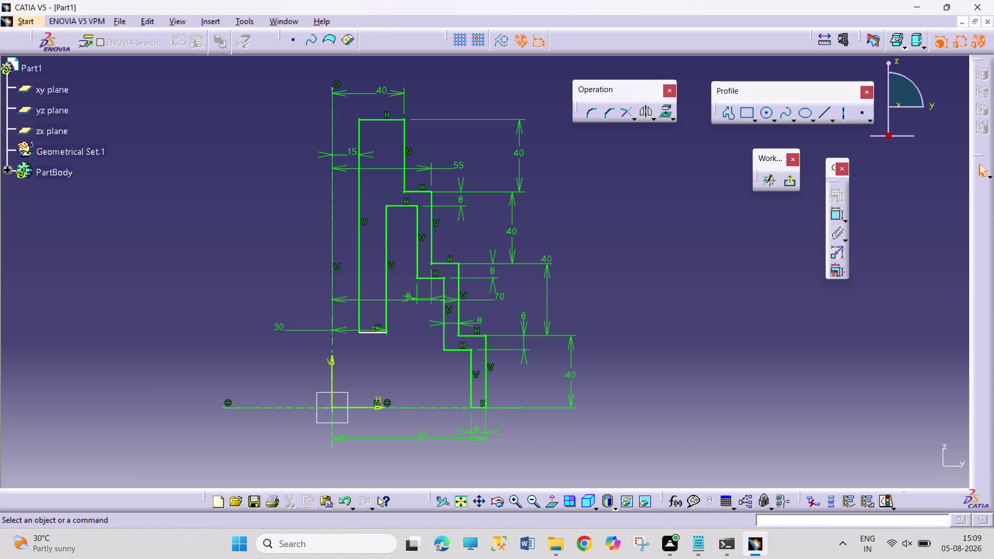
drag(375, 330, 376, 362)
click(740, 299)
Add a 120 length dimension to the left vertical line of the profile.
click(837, 216)
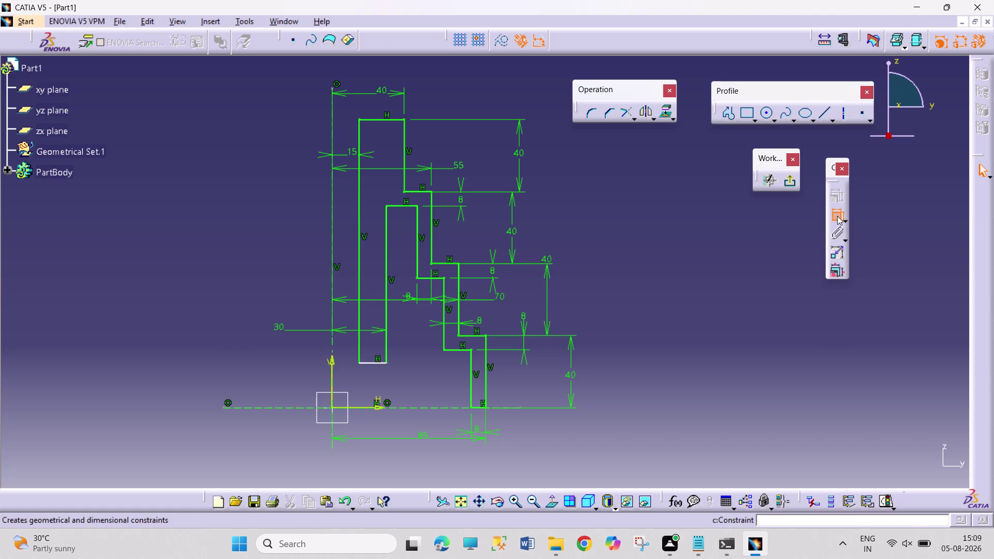
click(359, 259)
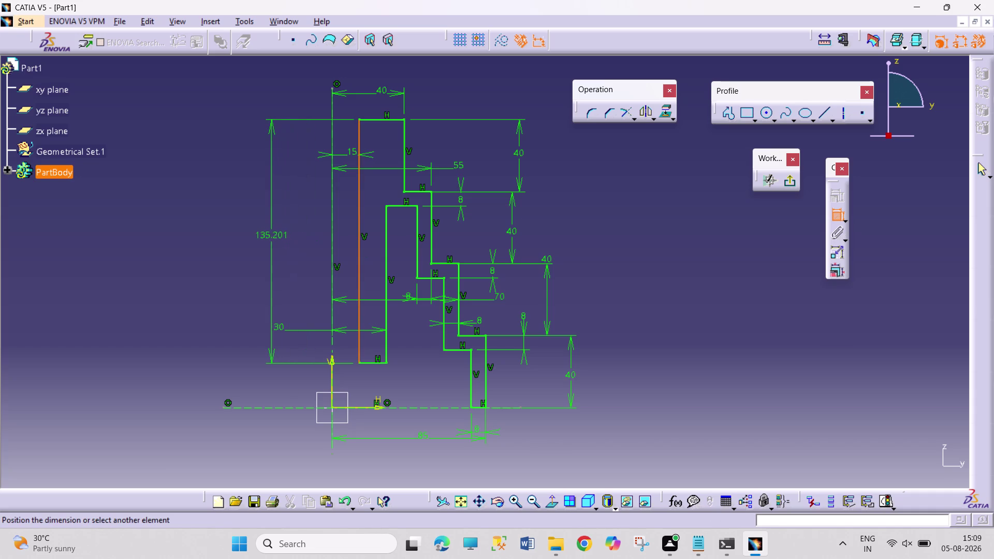
click(263, 240)
double_click(266, 239)
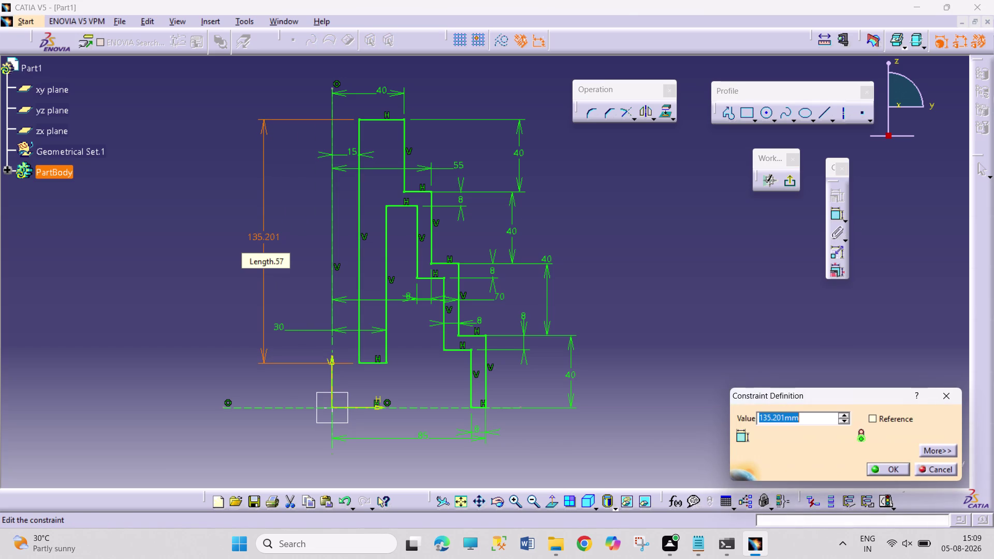
text(120)
key(Return)
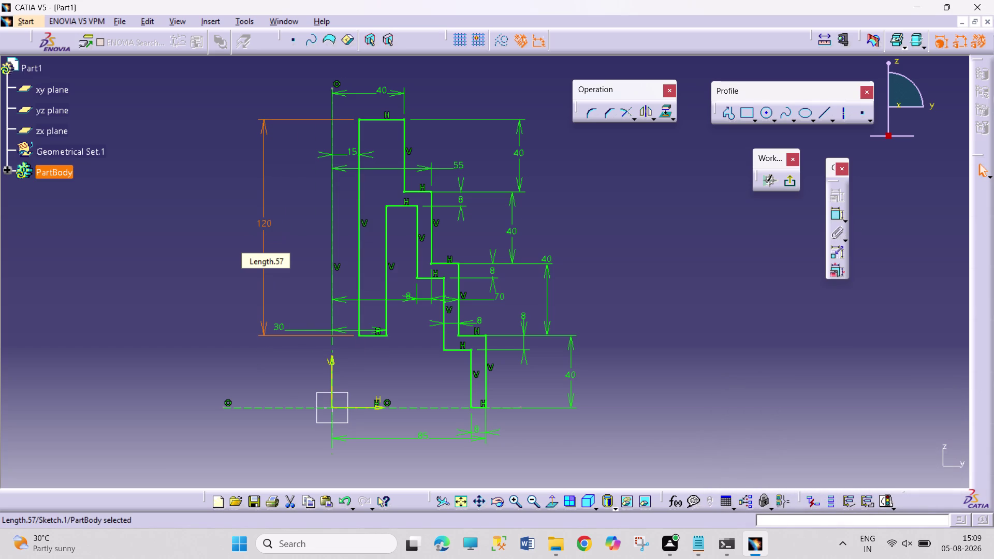
click(651, 356)
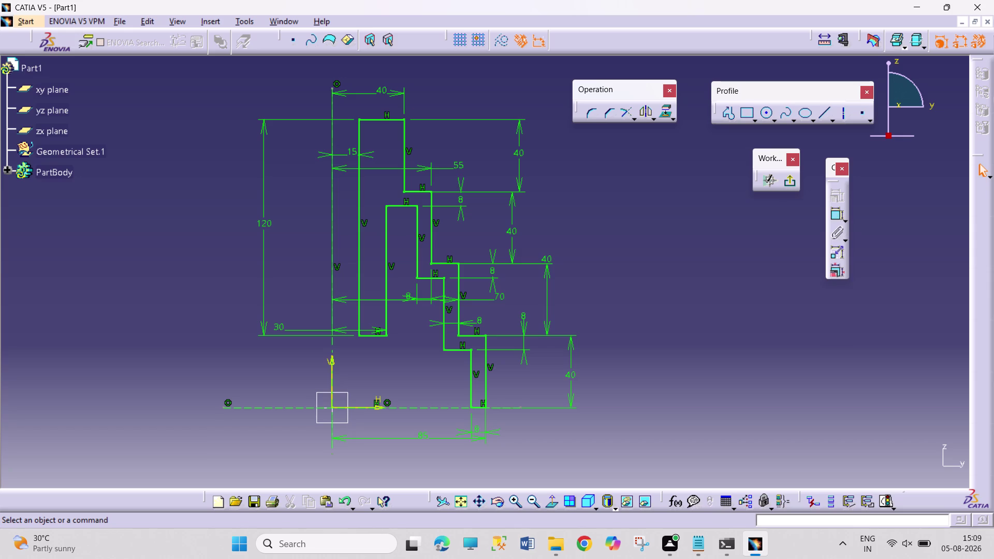
drag(666, 218, 787, 346)
drag(720, 230, 782, 409)
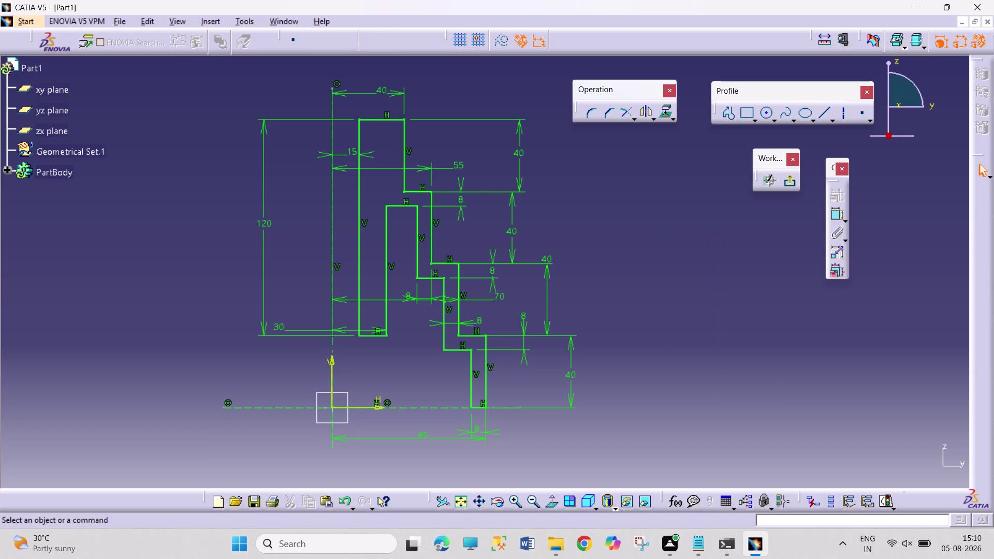
drag(685, 200, 779, 417)
drag(638, 146, 753, 452)
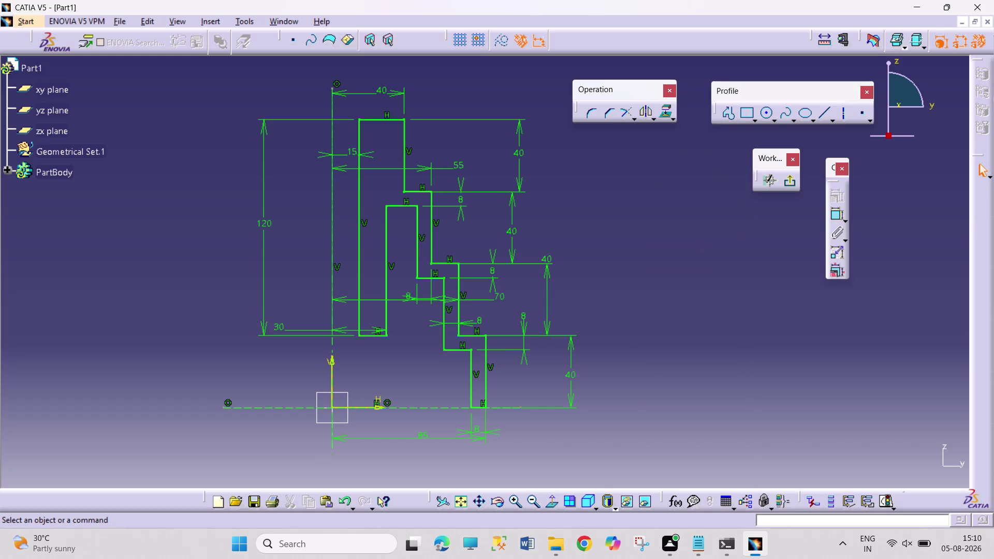
drag(753, 452, 753, 474)
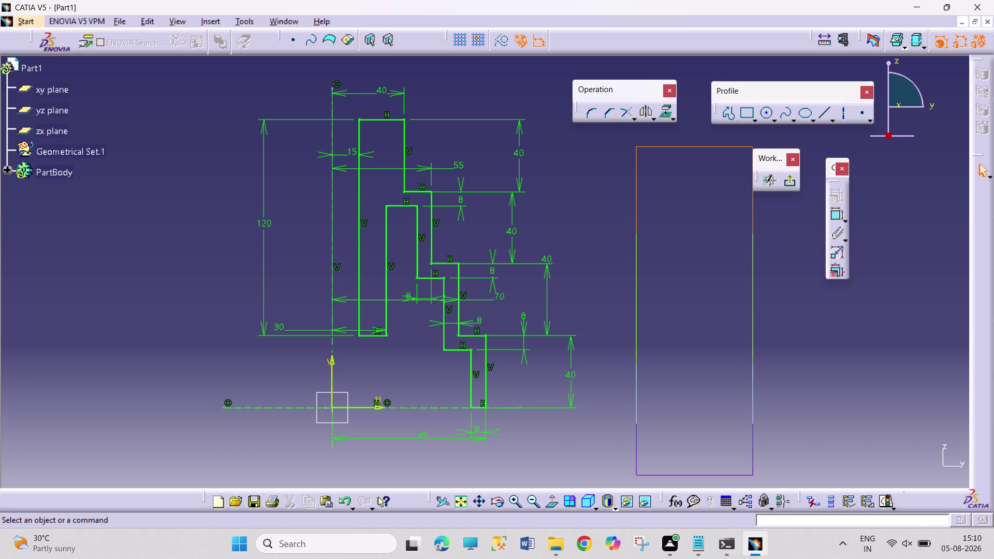
drag(753, 474, 734, 216)
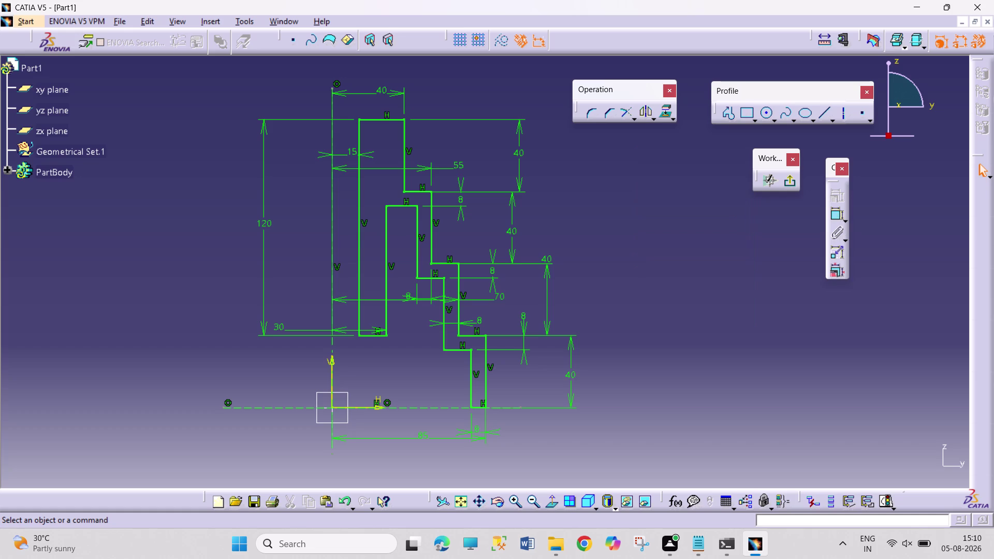
drag(683, 198, 734, 301)
drag(701, 267, 756, 333)
drag(706, 275, 713, 297)
drag(713, 297, 754, 342)
drag(714, 282, 754, 341)
drag(705, 284, 743, 342)
drag(730, 290, 751, 338)
drag(695, 145, 885, 315)
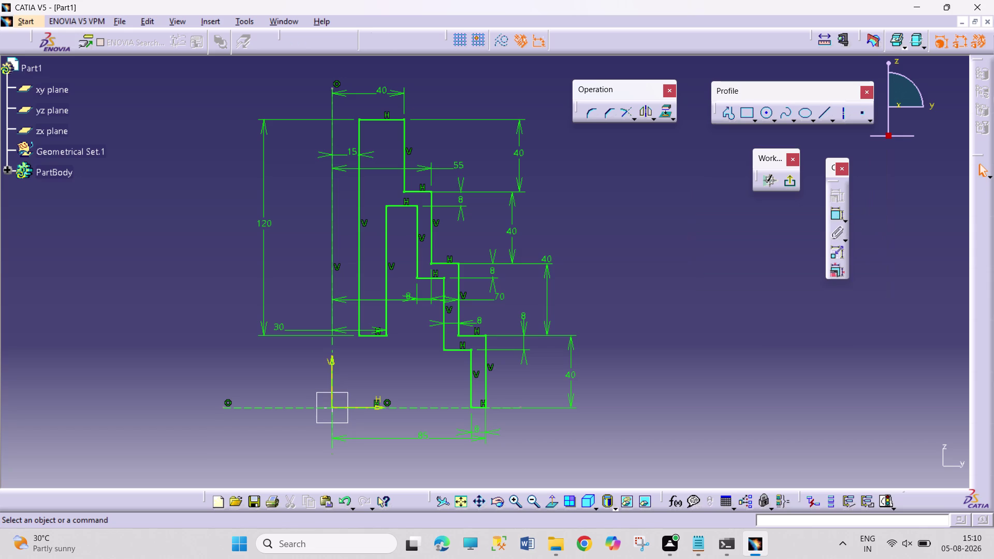
drag(886, 316, 873, 486)
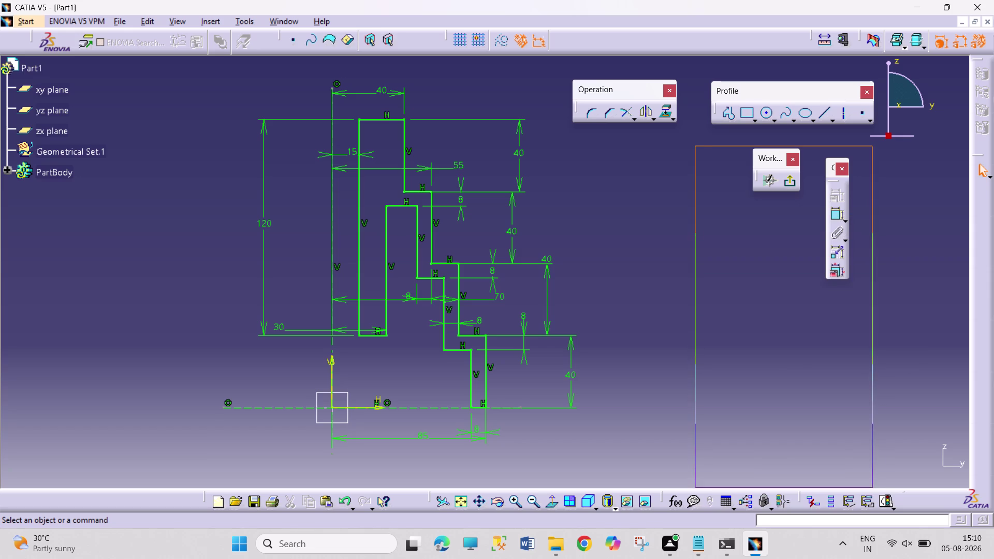
drag(873, 486, 861, 370)
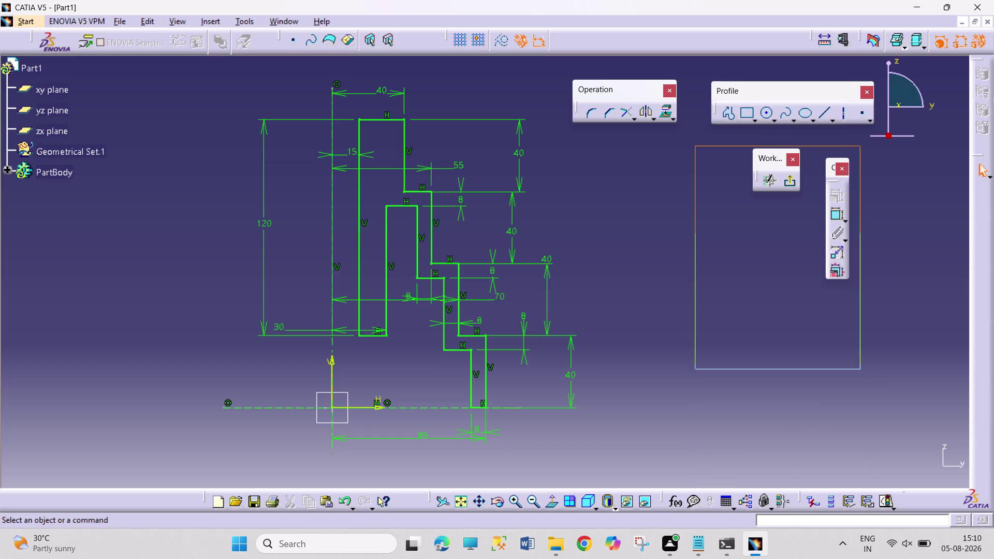
drag(861, 370, 859, 463)
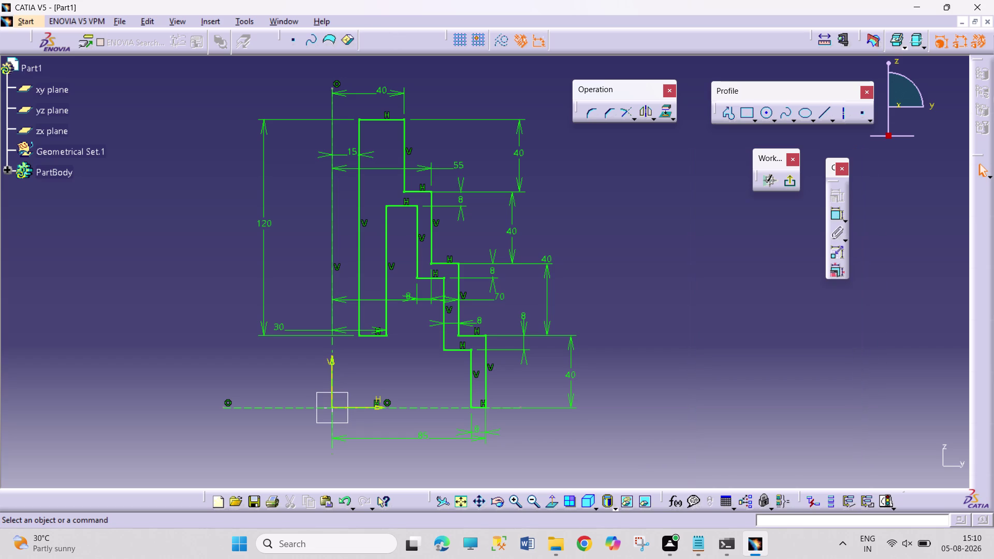
drag(725, 226, 822, 396)
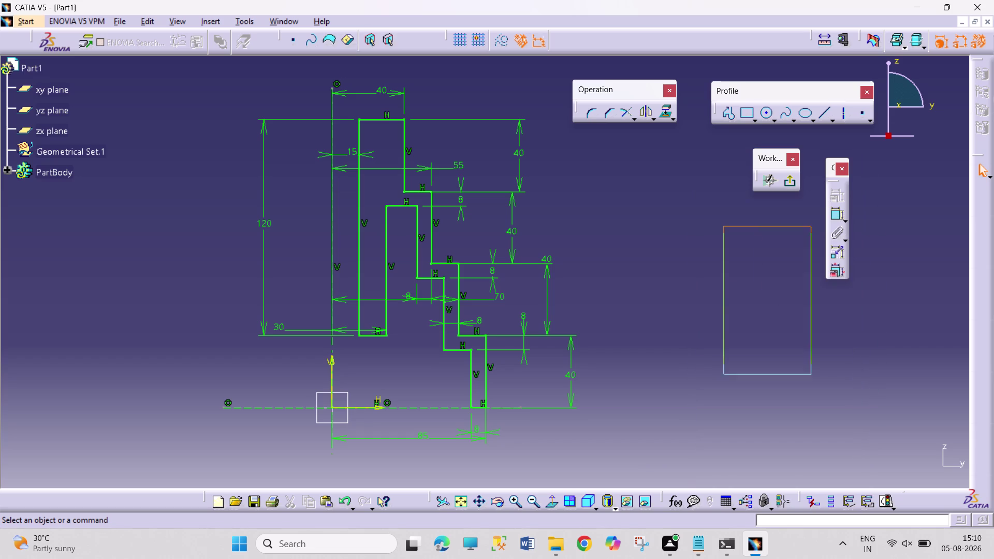
drag(822, 396, 913, 481)
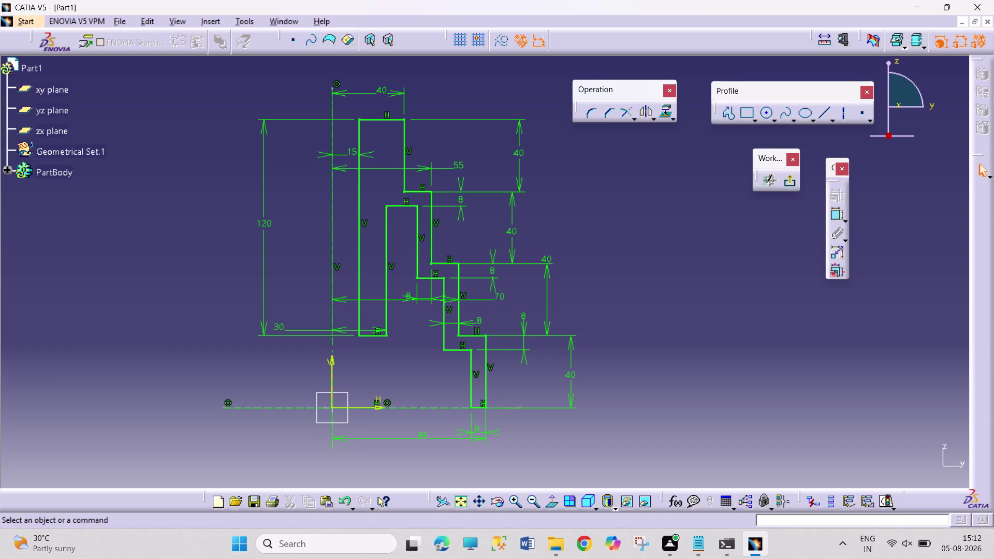
drag(610, 260, 639, 299)
drag(639, 299, 717, 486)
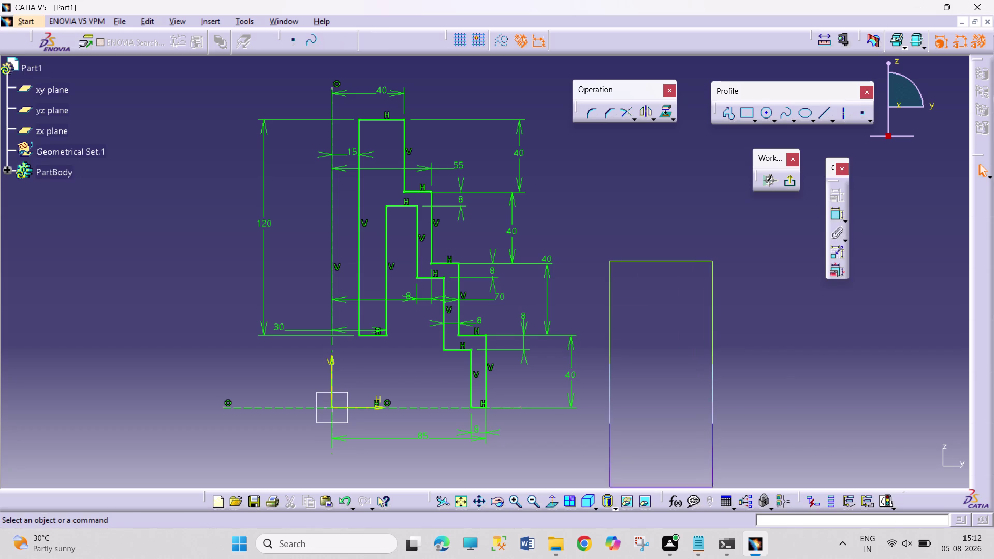
drag(717, 486, 819, 424)
drag(596, 281, 652, 322)
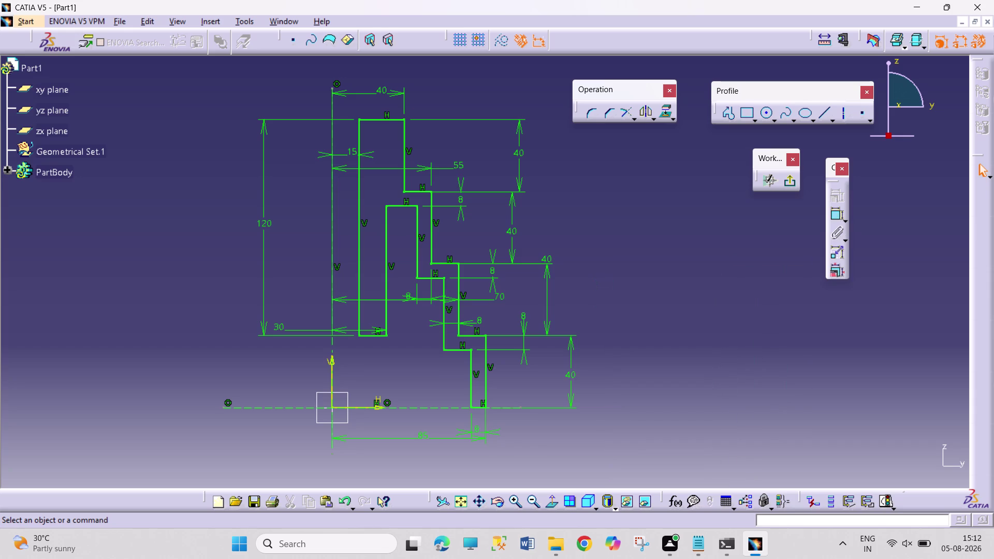
drag(652, 322, 940, 354)
click(939, 353)
drag(550, 65, 801, 256)
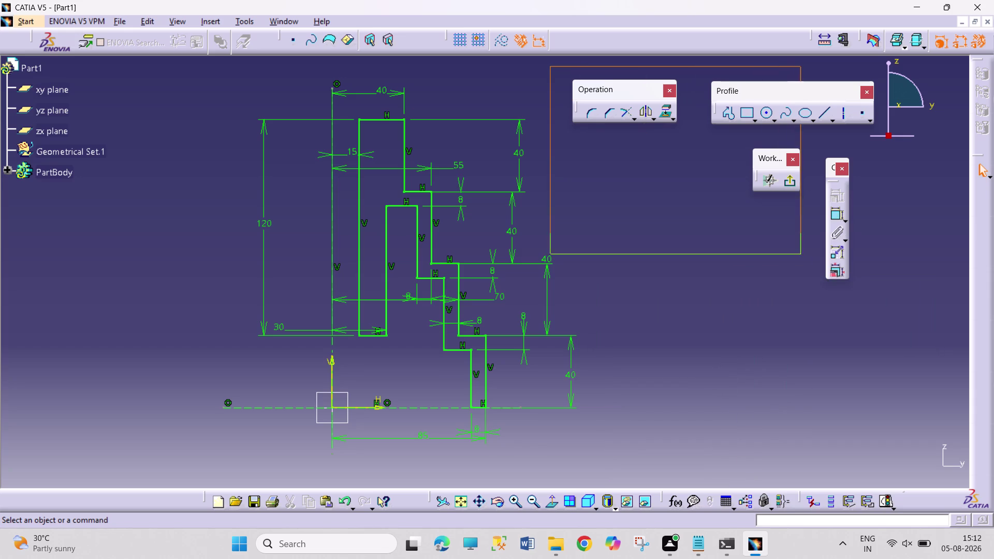
drag(800, 257, 787, 461)
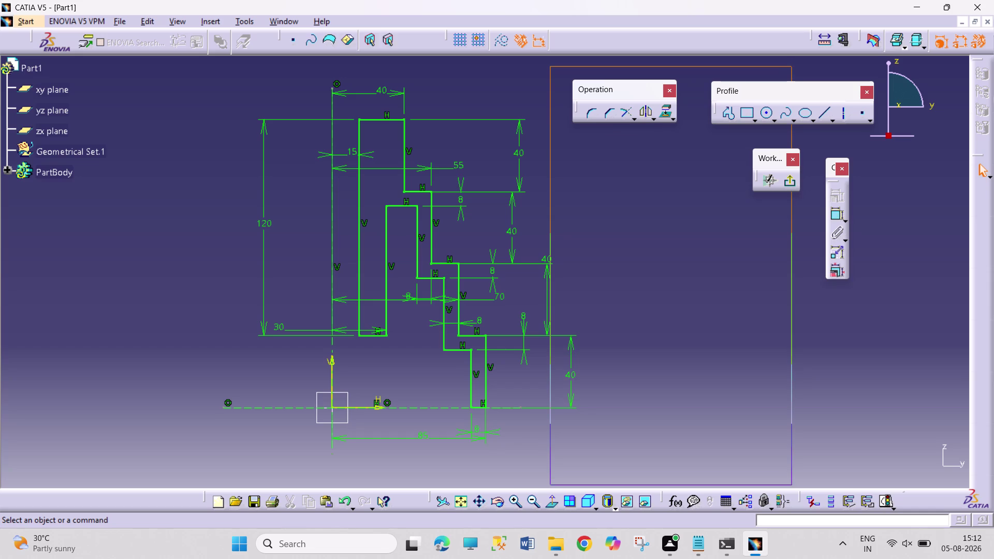
drag(787, 461, 792, 401)
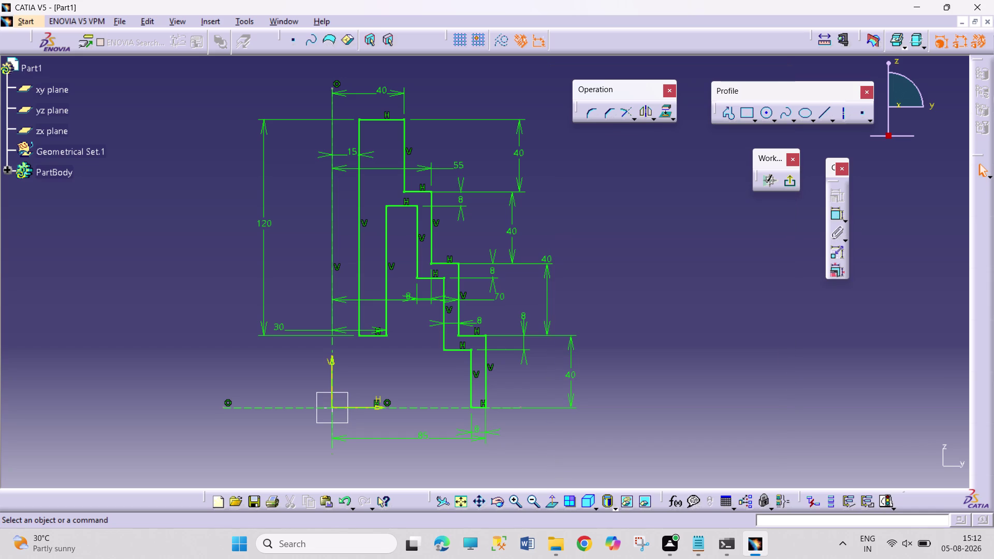
drag(657, 158, 679, 205)
drag(679, 205, 667, 234)
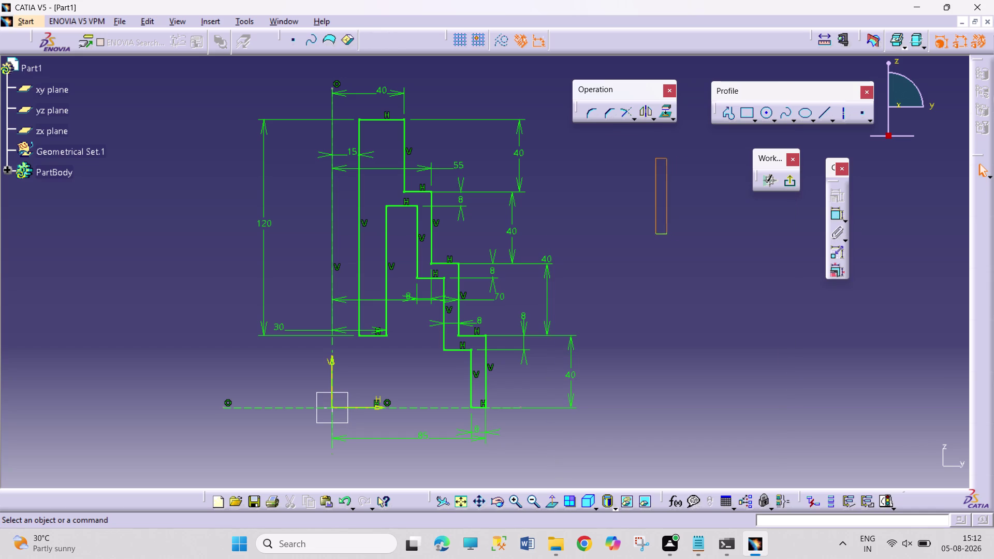
drag(667, 233, 639, 232)
drag(639, 232, 792, 299)
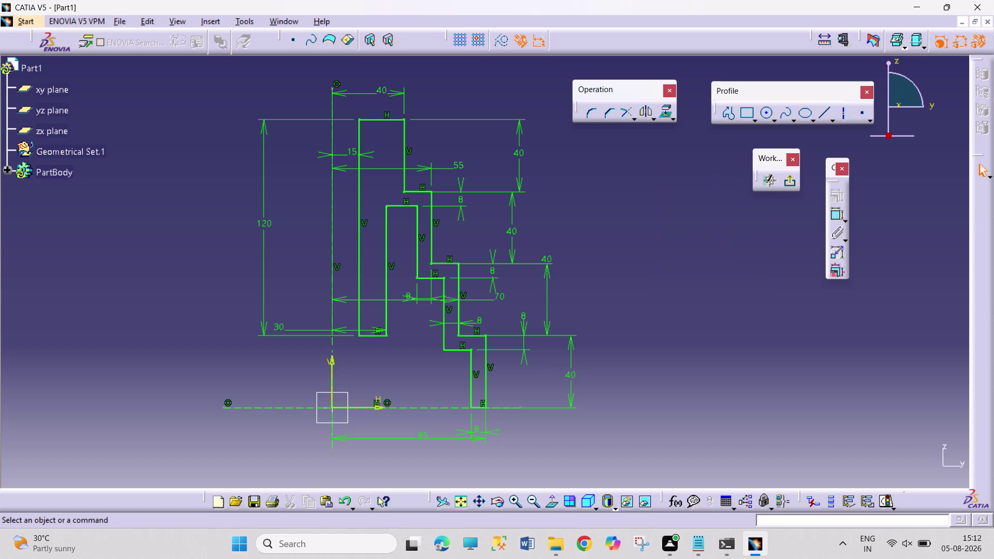
drag(792, 299, 848, 335)
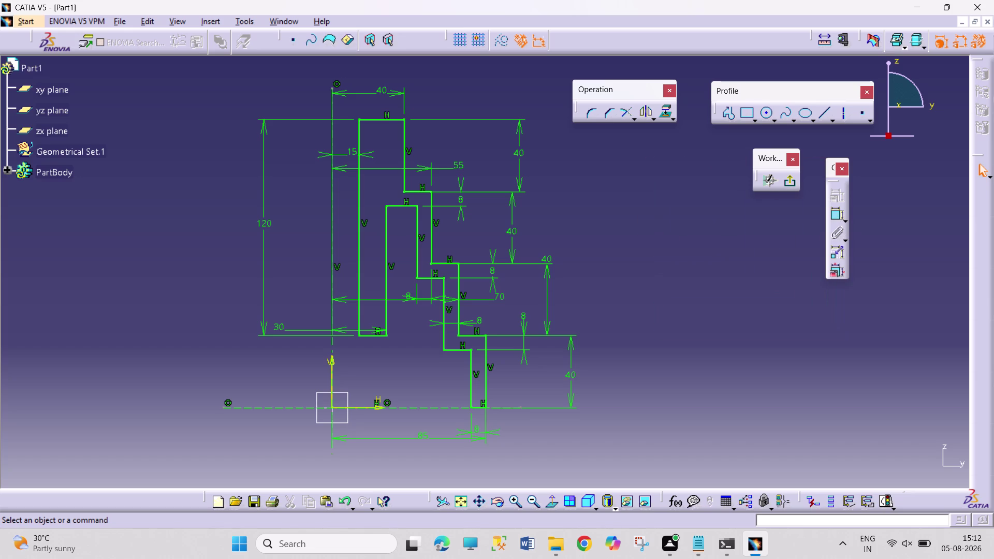